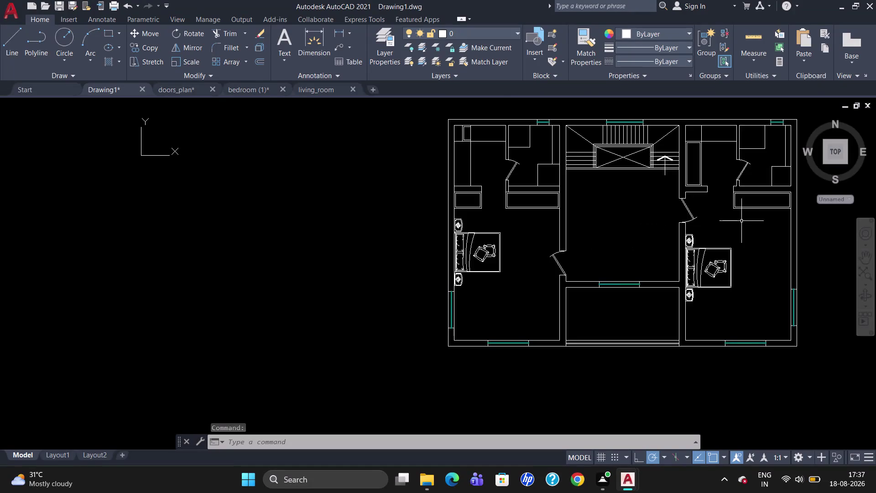
Switch to the living_room furniture library drawing.
scroll(up, 3)
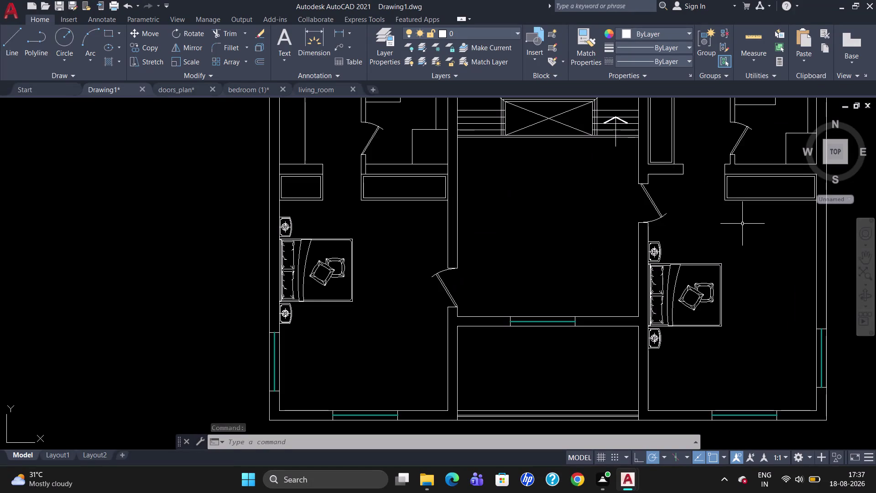
scroll(down, 3)
scroll(up, 3)
scroll(down, 3)
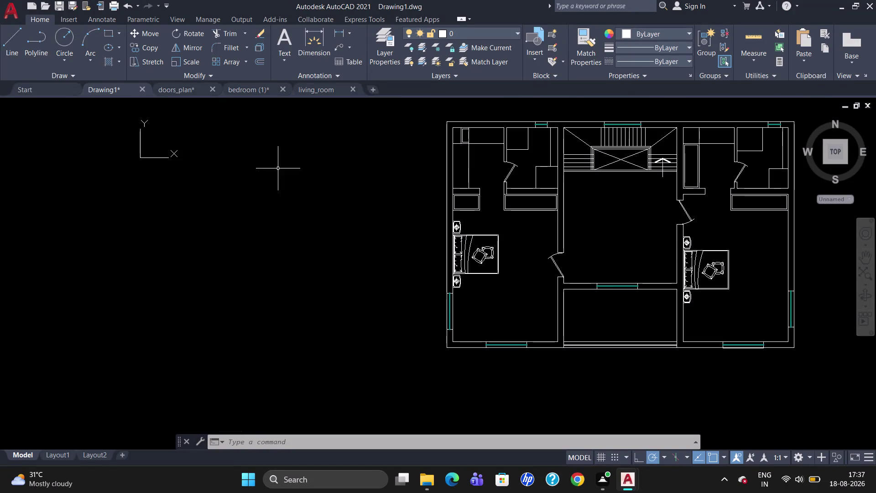
click(322, 91)
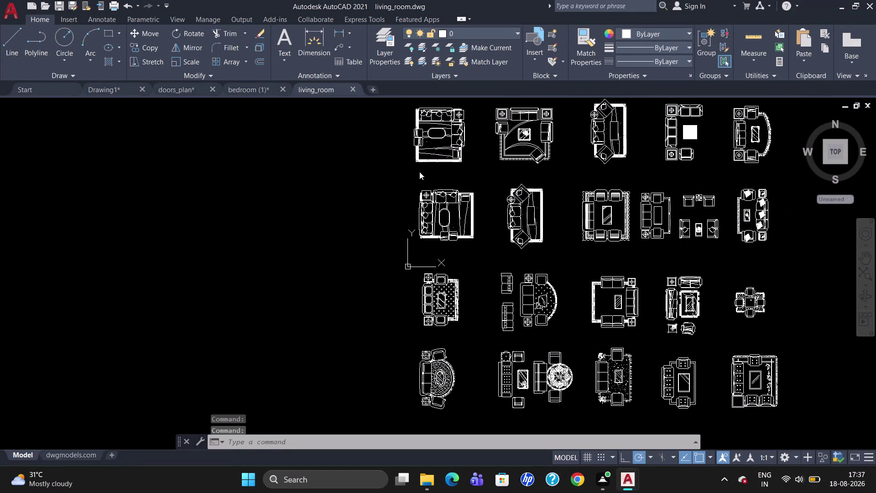
Begin lasso-selecting pieces of the L-shaped sofa set in living_room.
drag(708, 160, 662, 129)
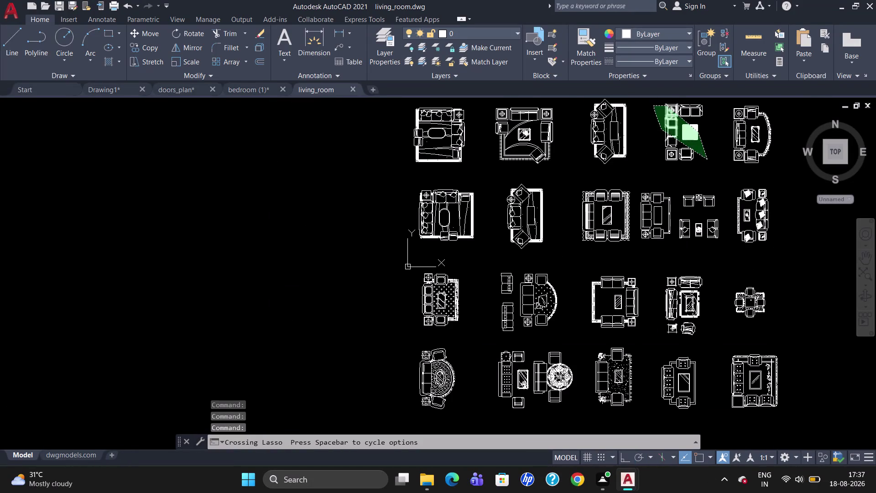
drag(696, 172, 650, 142)
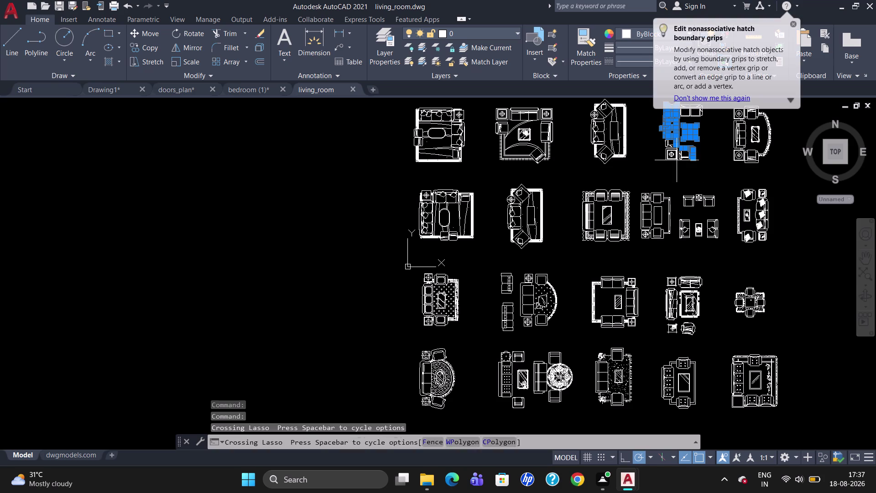
drag(650, 142, 643, 125)
scroll(up, 3)
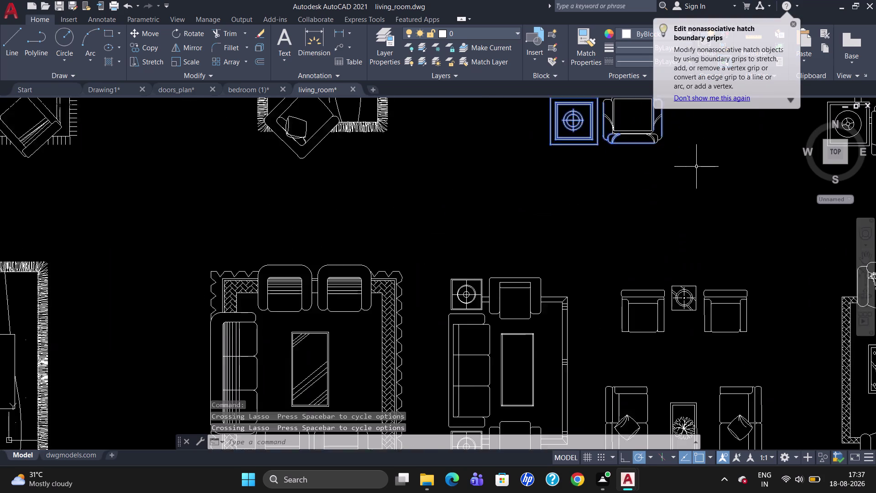
scroll(up, 3)
scroll(down, 3)
scroll(up, 3)
scroll(down, 3)
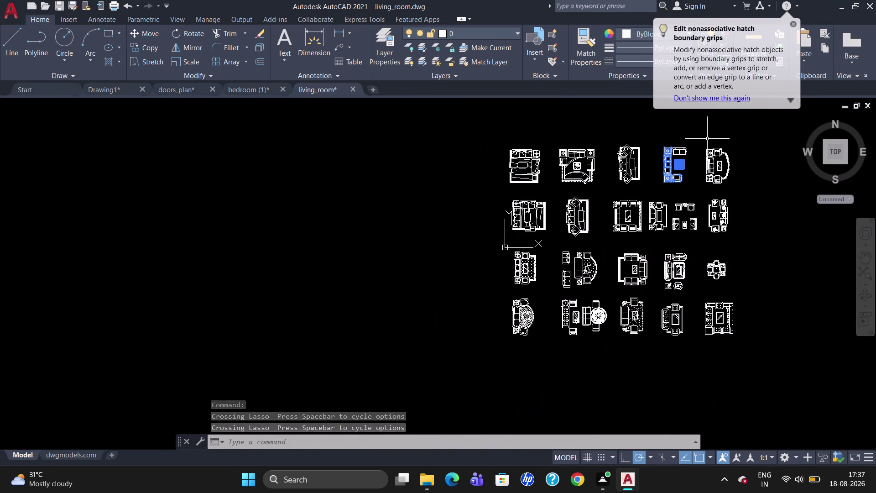
click(706, 144)
scroll(up, 3)
Add the remaining sofas, lower armchair and side table to the selection.
drag(693, 157, 615, 175)
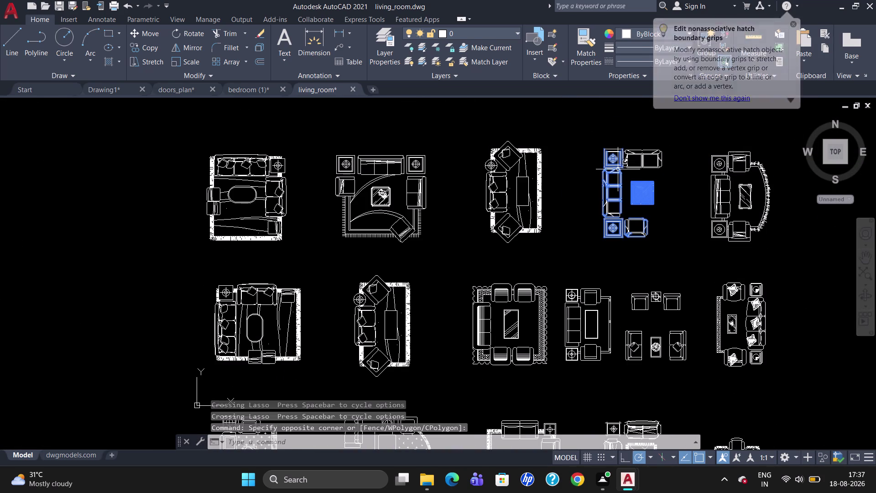
drag(615, 175, 613, 190)
drag(672, 172, 617, 196)
drag(664, 210, 624, 251)
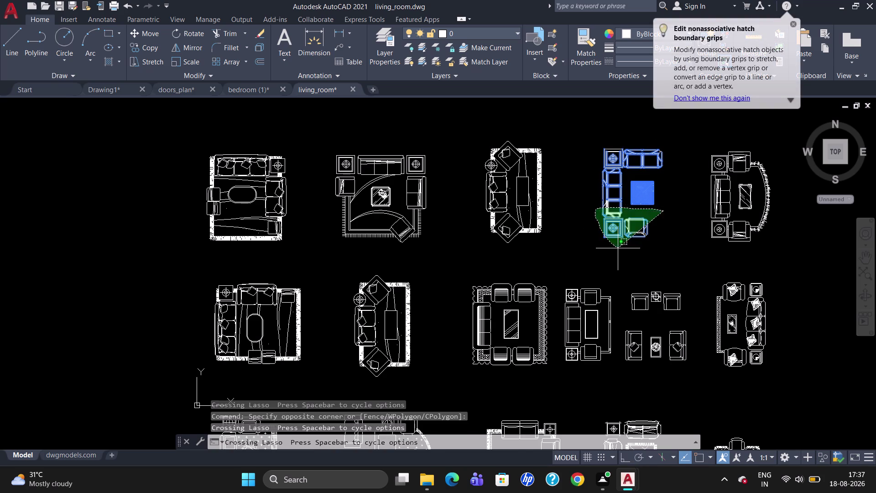
drag(624, 251, 638, 254)
drag(675, 184, 600, 185)
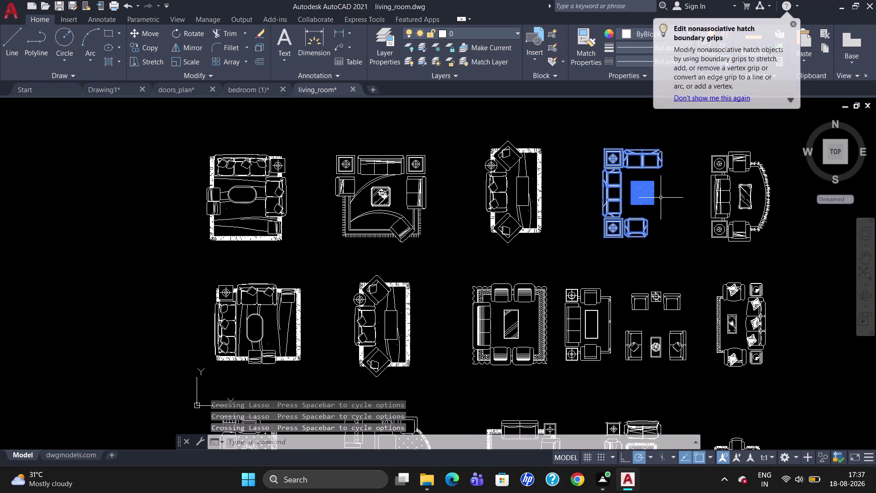
drag(676, 165, 618, 159)
drag(649, 256, 597, 209)
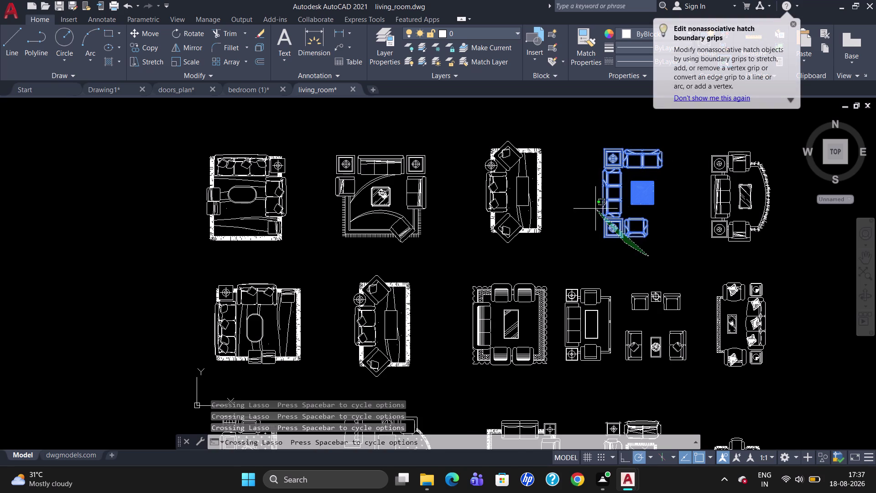
drag(597, 209, 660, 173)
drag(675, 181, 599, 178)
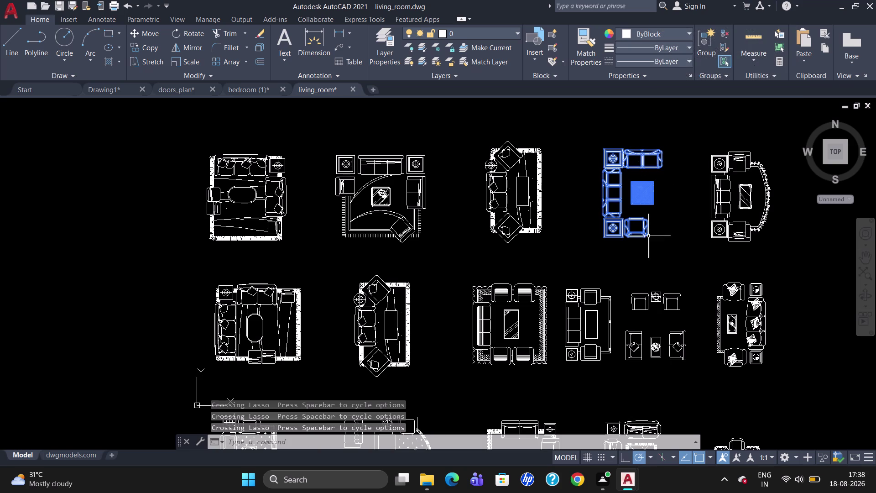
drag(663, 265, 624, 234)
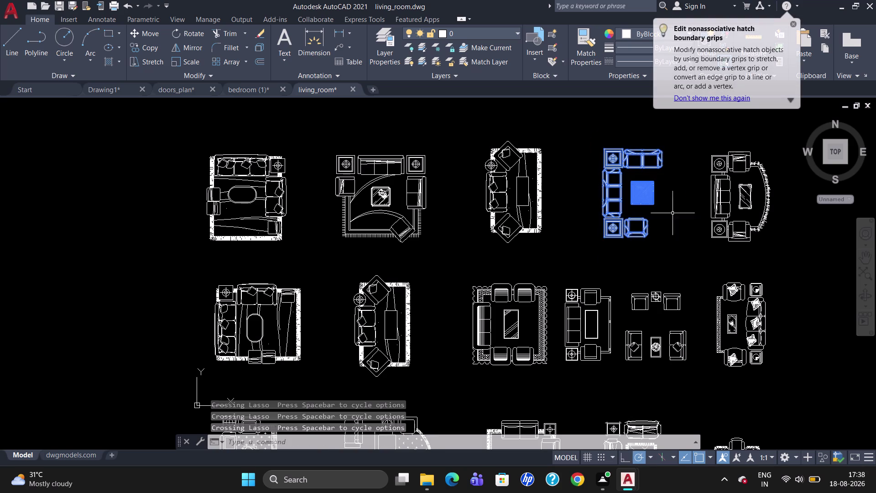
Group the sofa pieces, copy the group, and return to Drawing1.
click(794, 22)
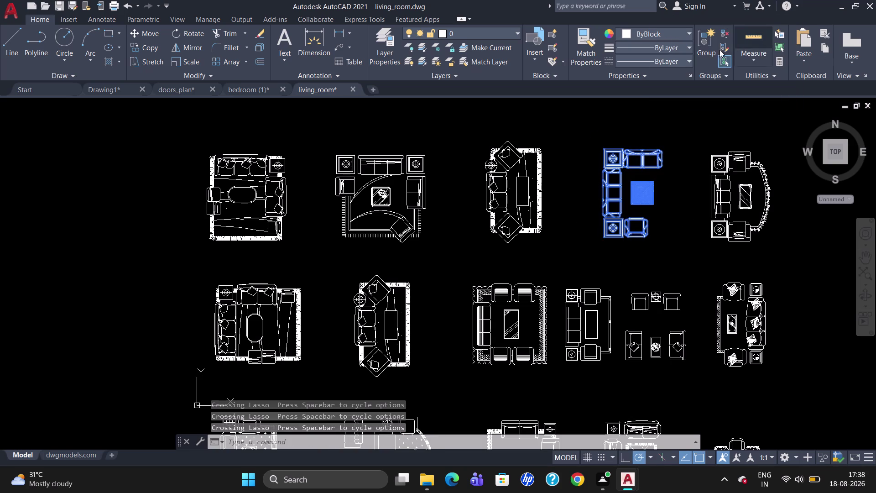
click(713, 52)
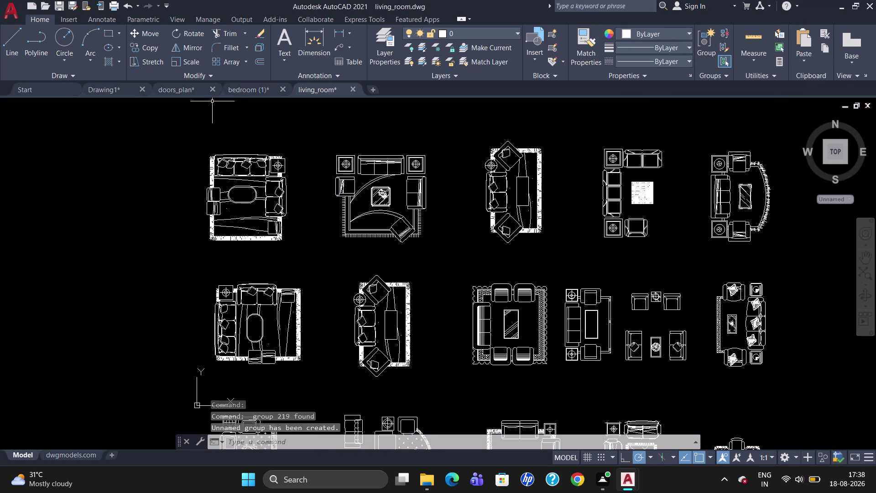
click(610, 226)
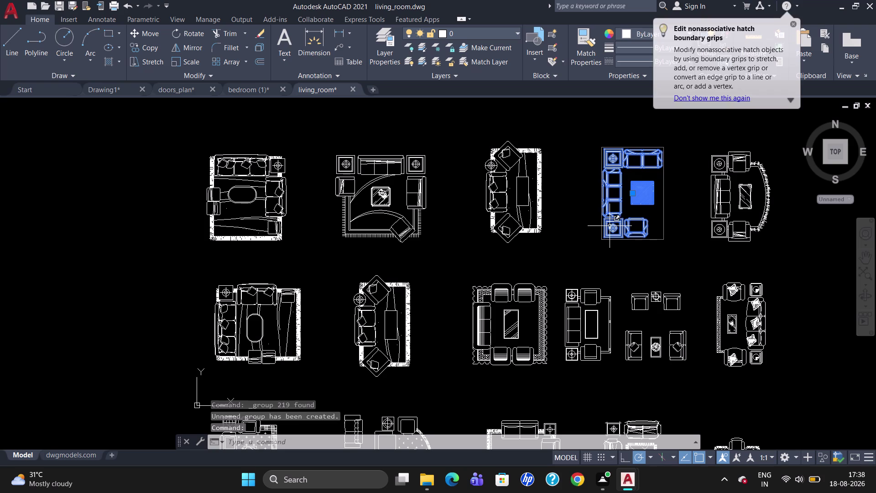
key(ctrl+c)
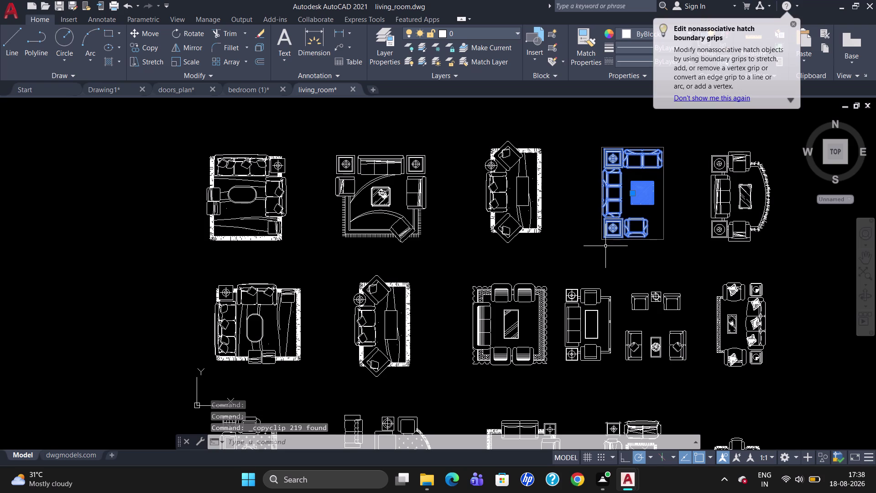
click(109, 91)
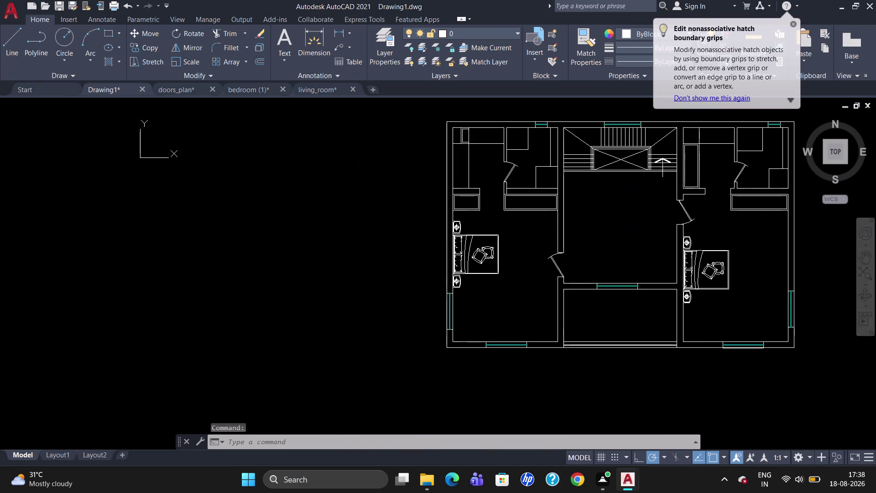
Paste the copied sofa set beside the floor plan.
key(ctrl+v)
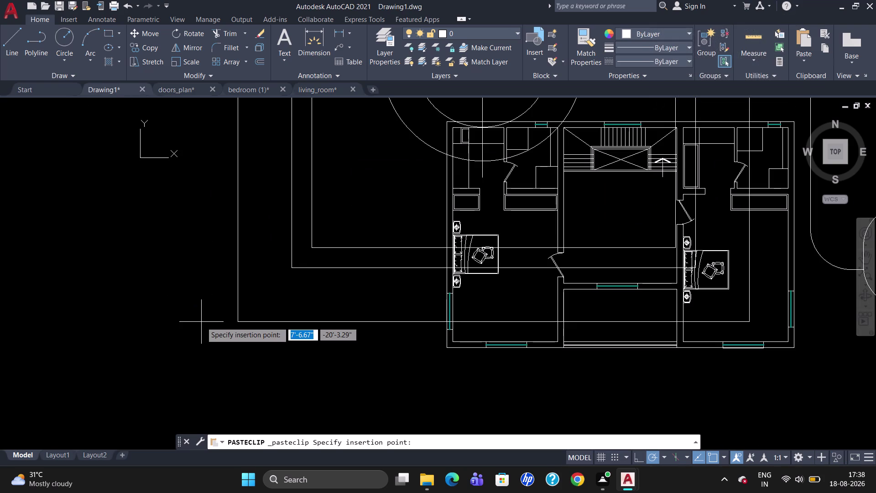
scroll(down, 3)
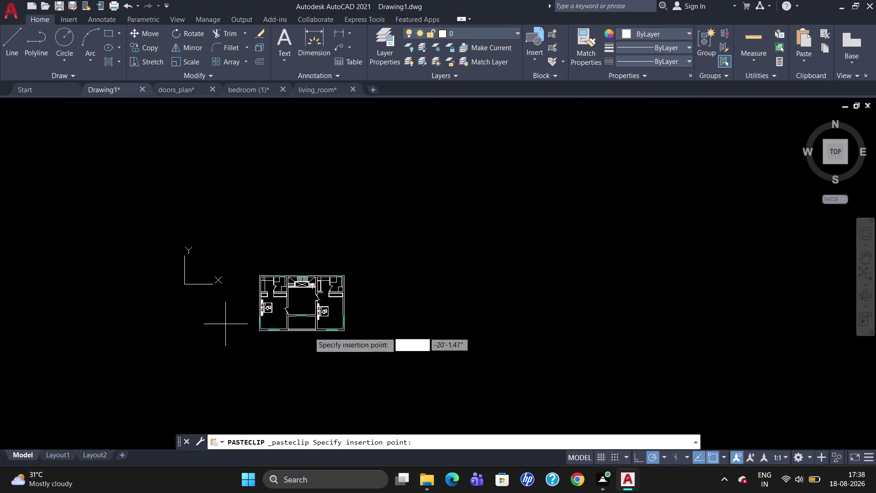
scroll(down, 3)
scroll(down, 3)
click(517, 334)
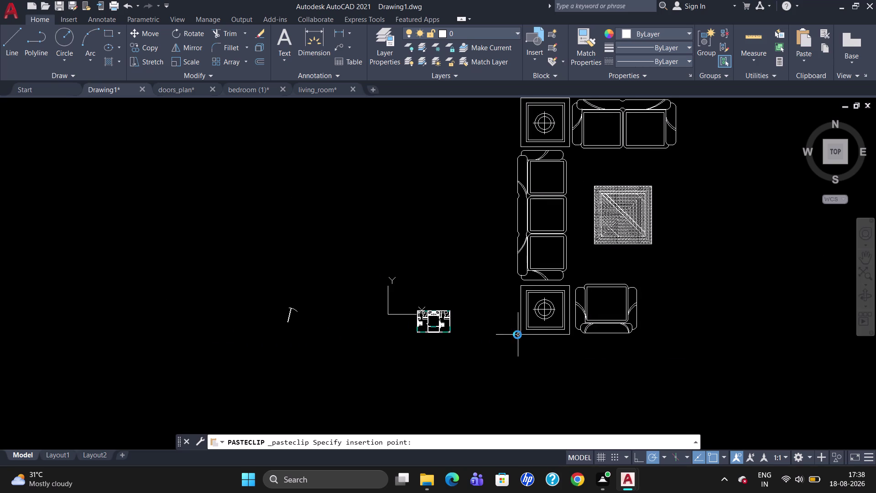
click(630, 222)
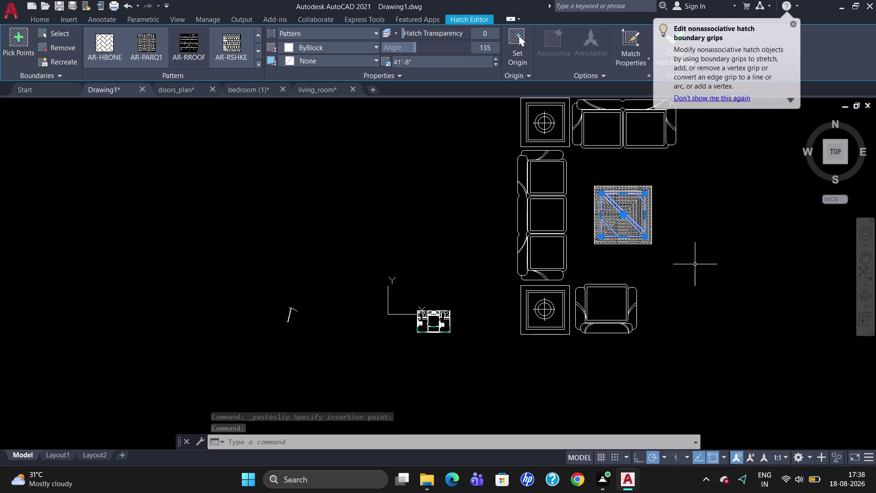
Delete the centre table's hatch pattern.
key(Escape)
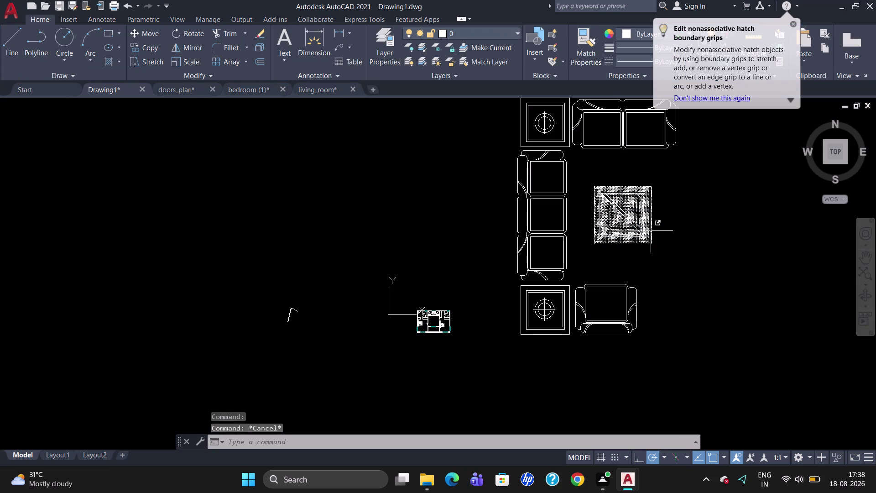
click(624, 217)
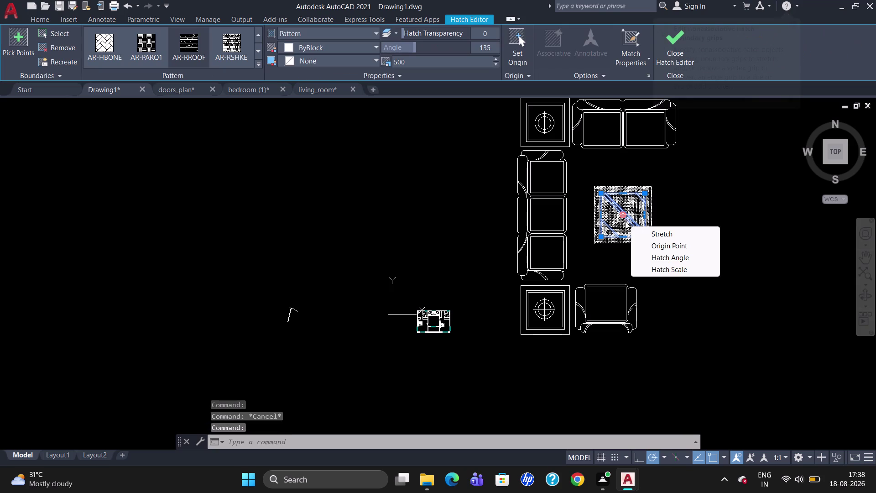
key(Delete)
key(Delete)
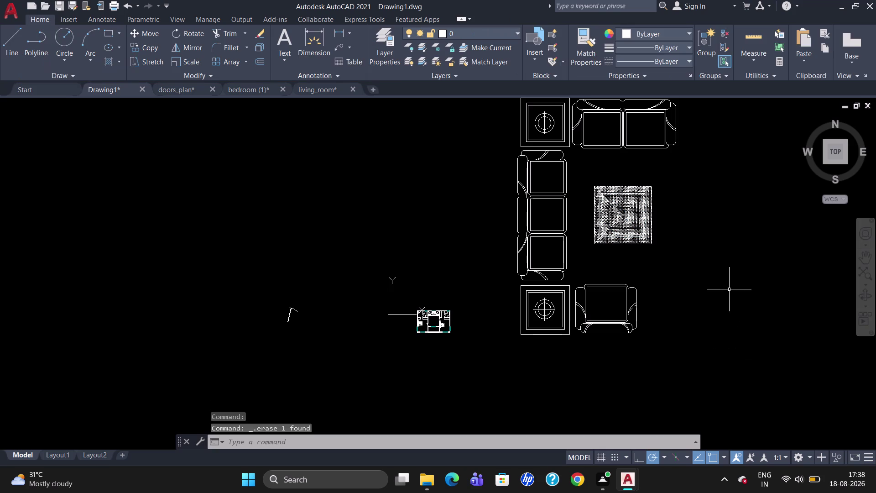
Erase the table's pattern lines and leftover table lines.
drag(712, 248, 613, 247)
key(Delete)
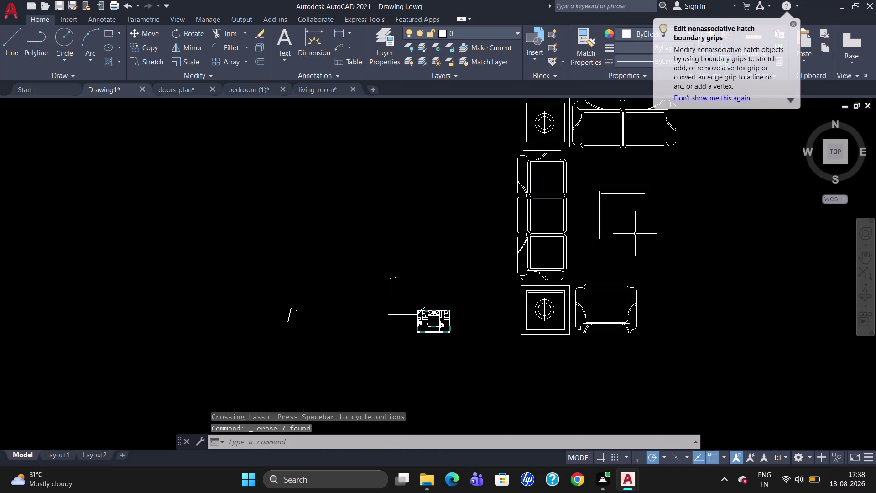
drag(654, 209, 595, 258)
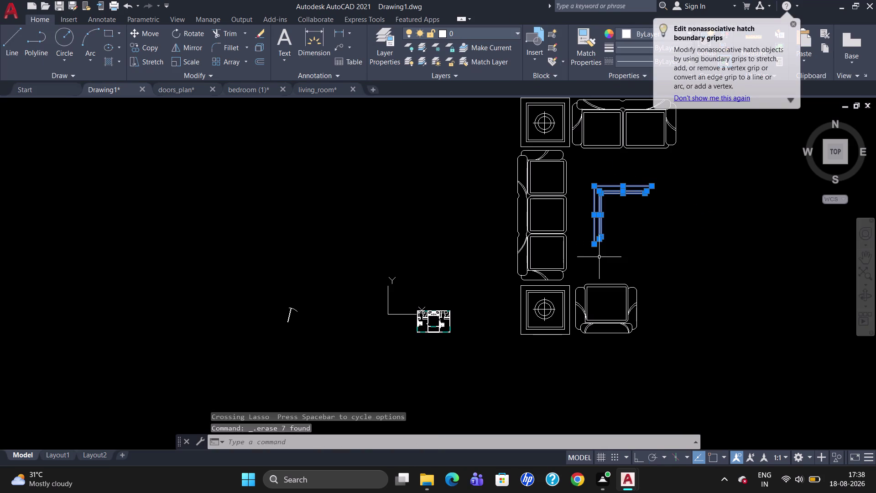
key(Delete)
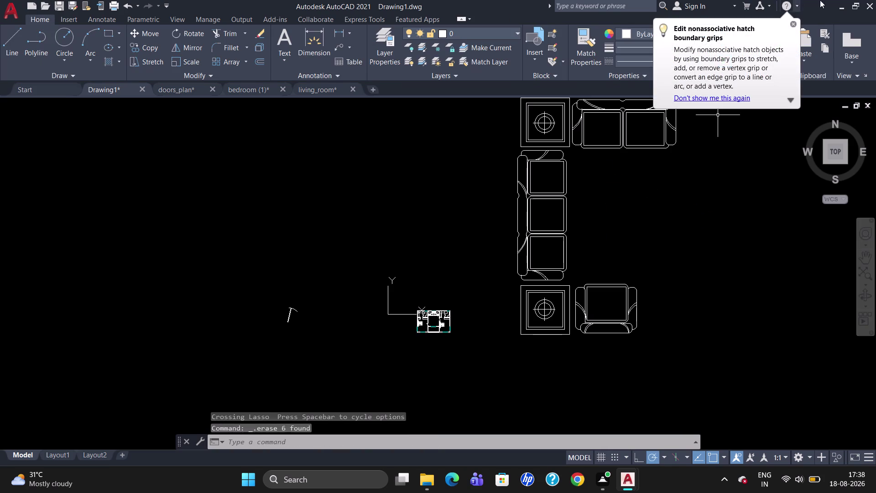
click(794, 19)
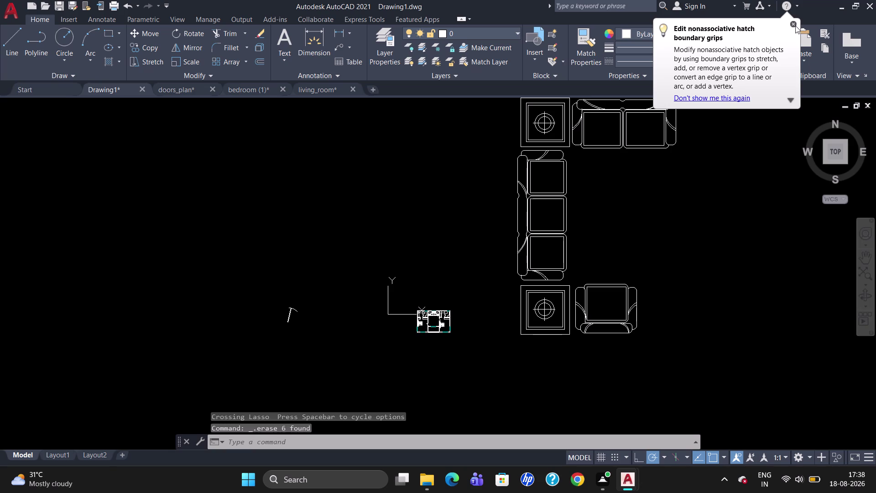
click(795, 24)
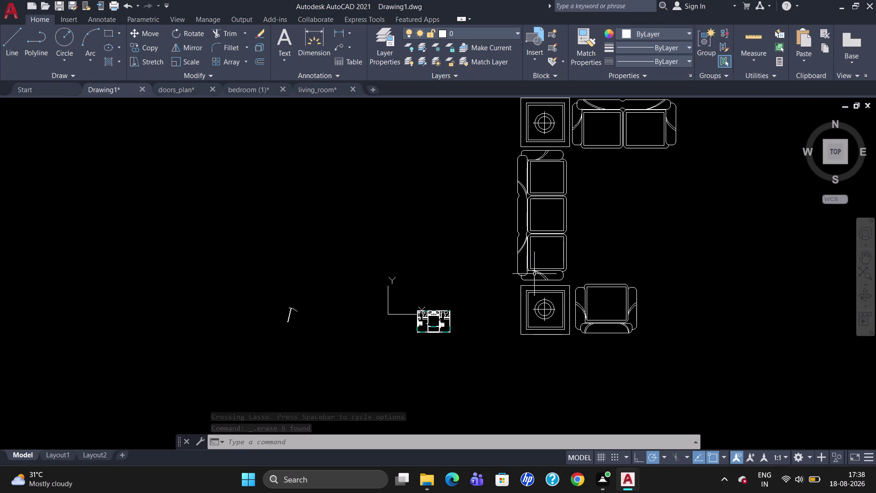
Select the sofas, loveseat and corner tables and combine them into one group.
click(540, 266)
click(613, 313)
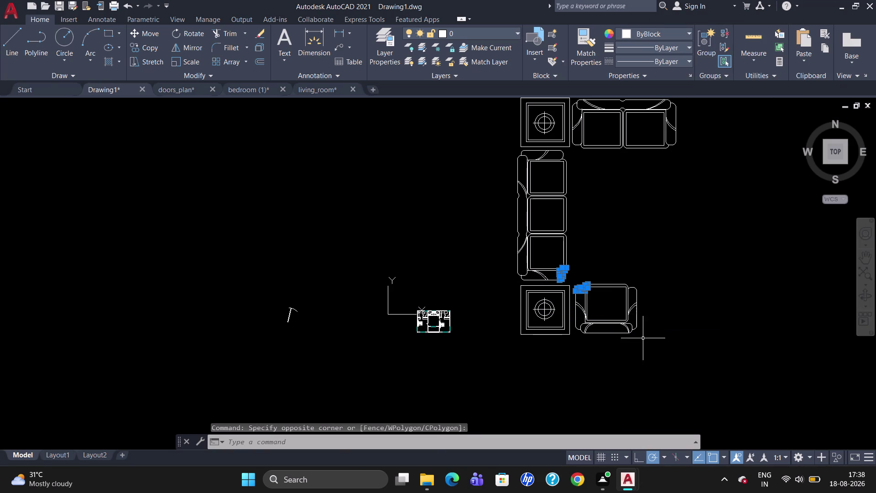
drag(677, 354, 591, 348)
scroll(down, 3)
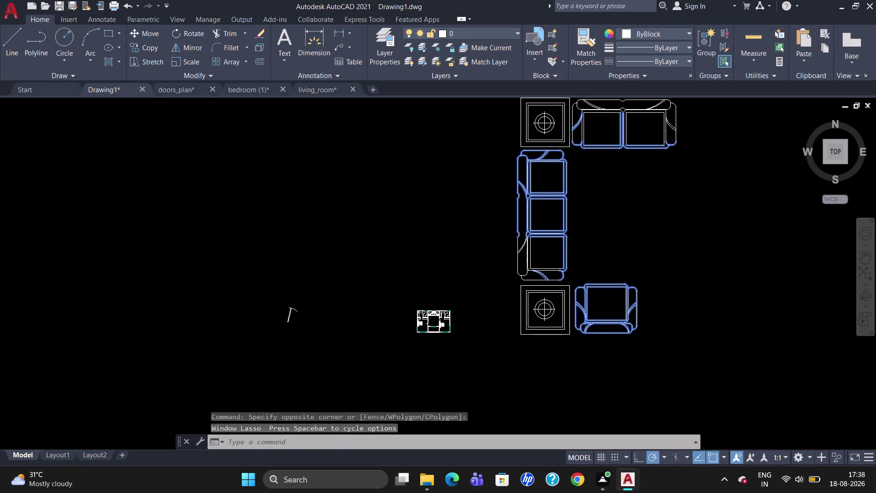
drag(727, 197, 616, 368)
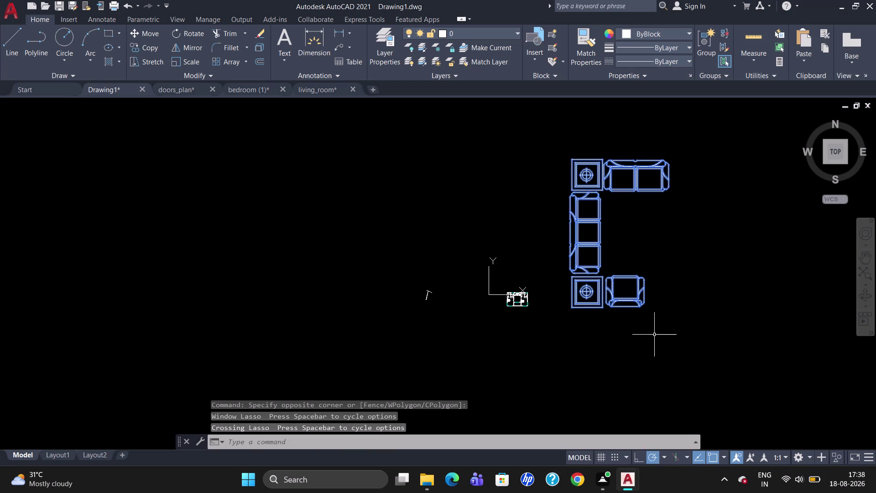
drag(698, 202, 614, 377)
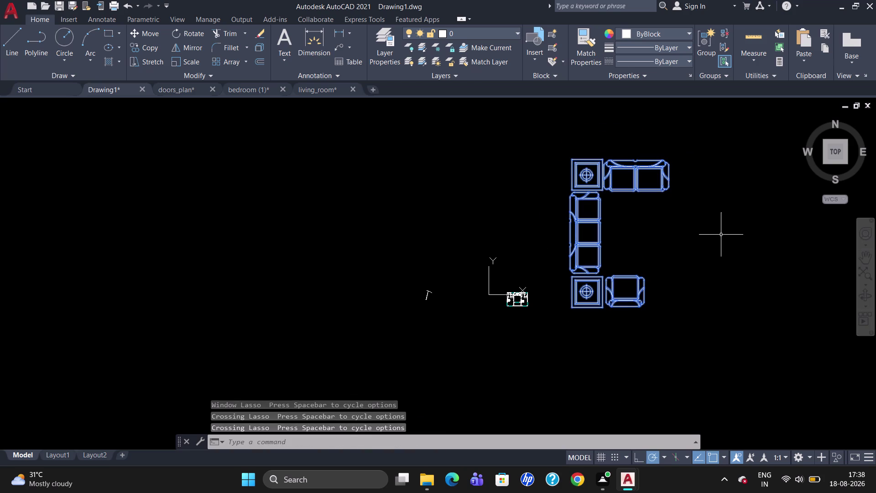
click(706, 58)
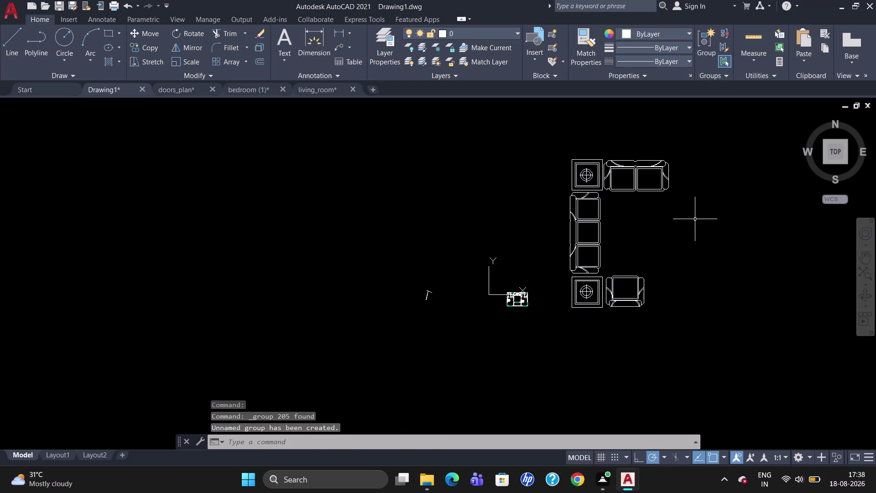
Scale down the grouped sofa set from its corner base point.
text(SC)
key(Return)
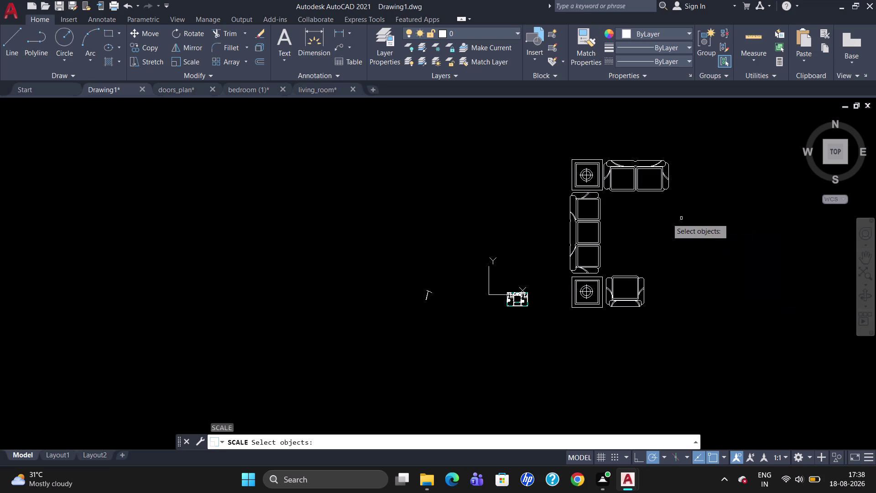
click(577, 305)
key(Return)
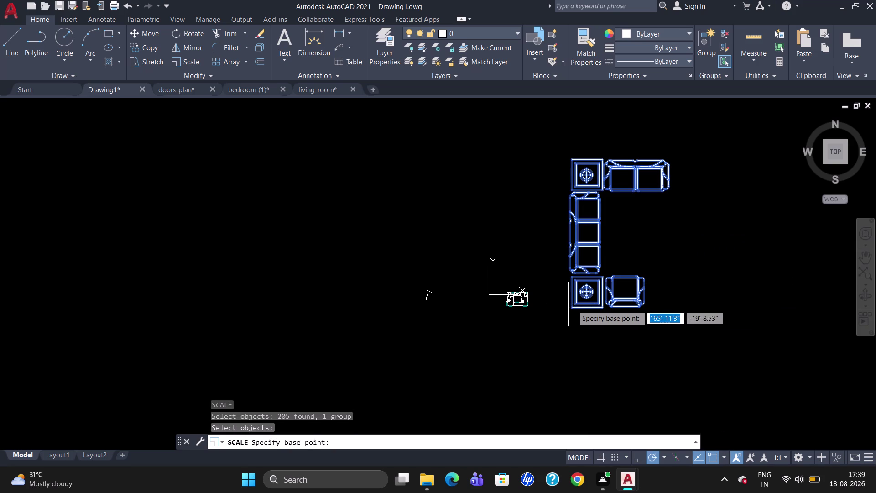
click(573, 305)
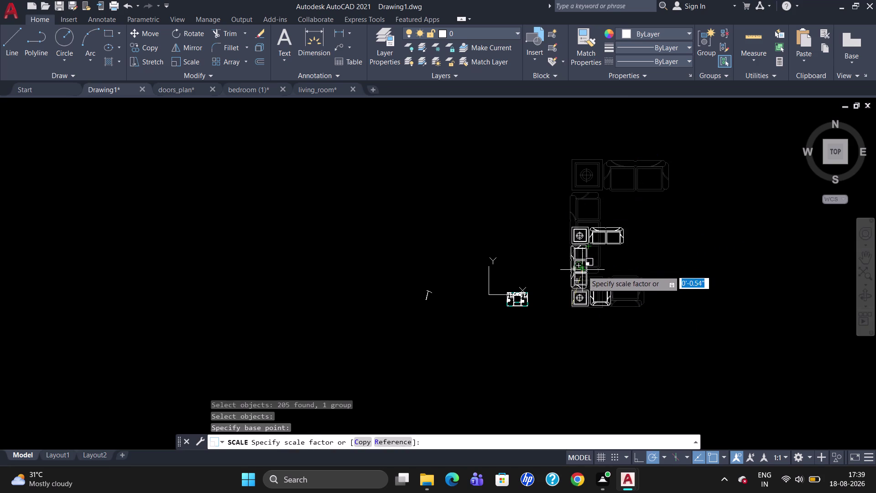
click(579, 293)
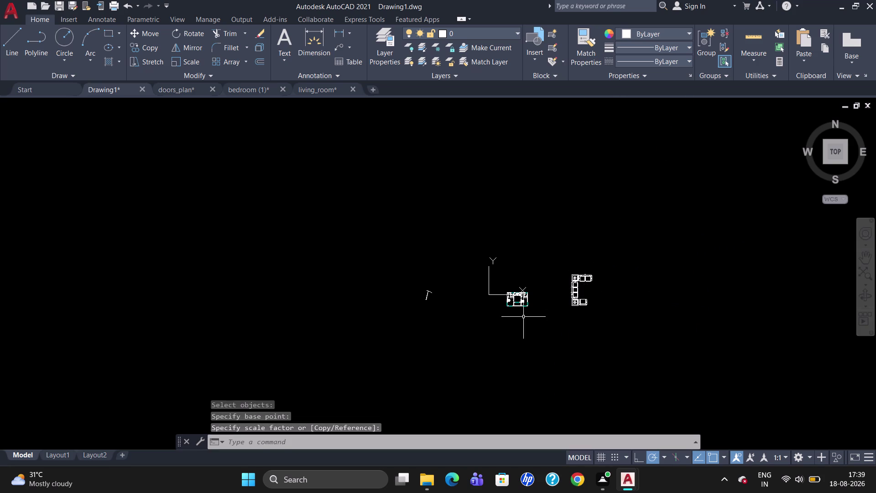
scroll(up, 3)
scroll(down, 3)
click(663, 274)
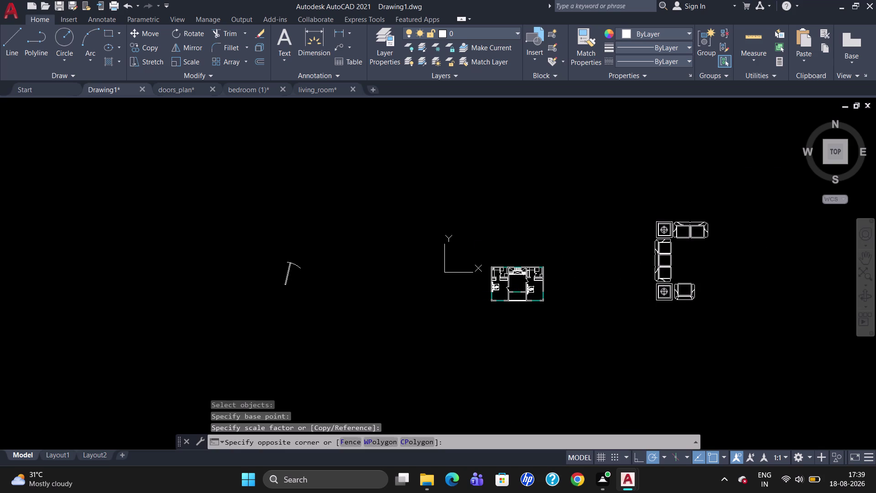
click(664, 289)
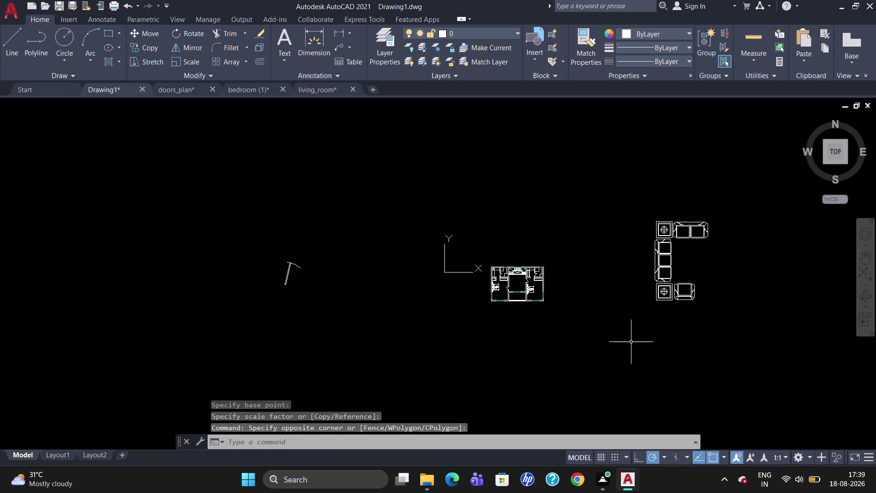
Scale the sofa set down a second time to fit the room.
text(SC)
key(Return)
click(669, 279)
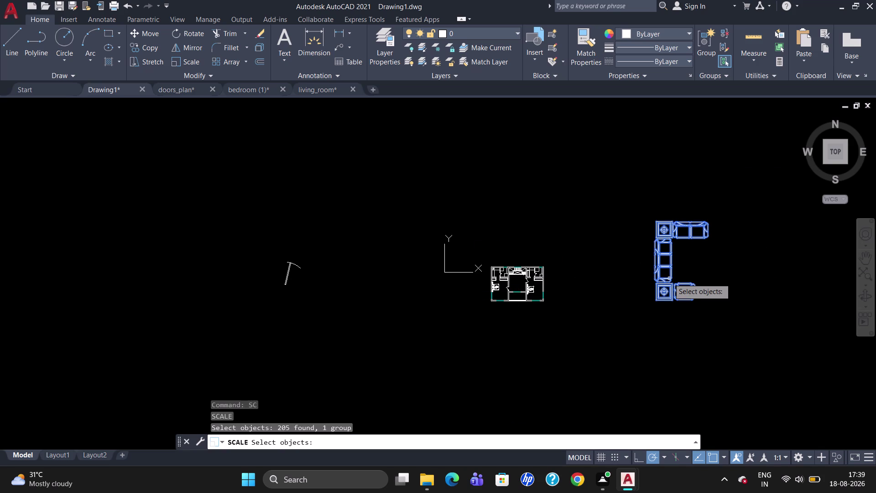
key(Return)
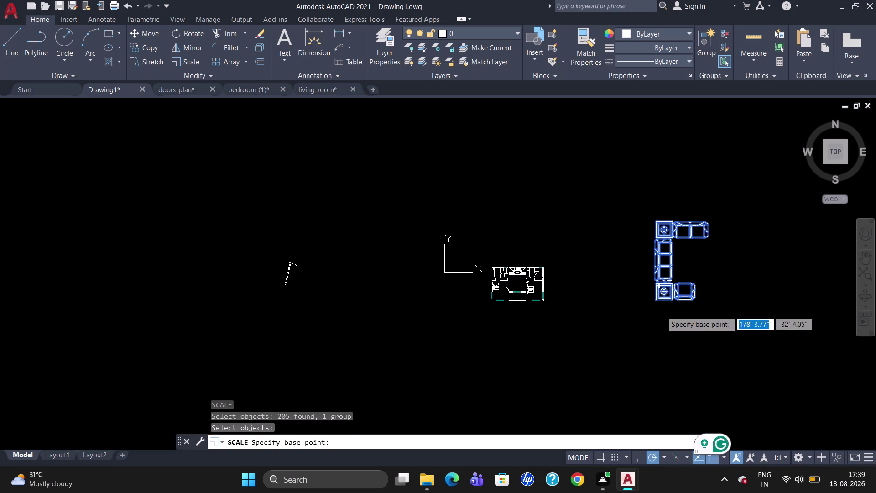
scroll(up, 3)
click(655, 301)
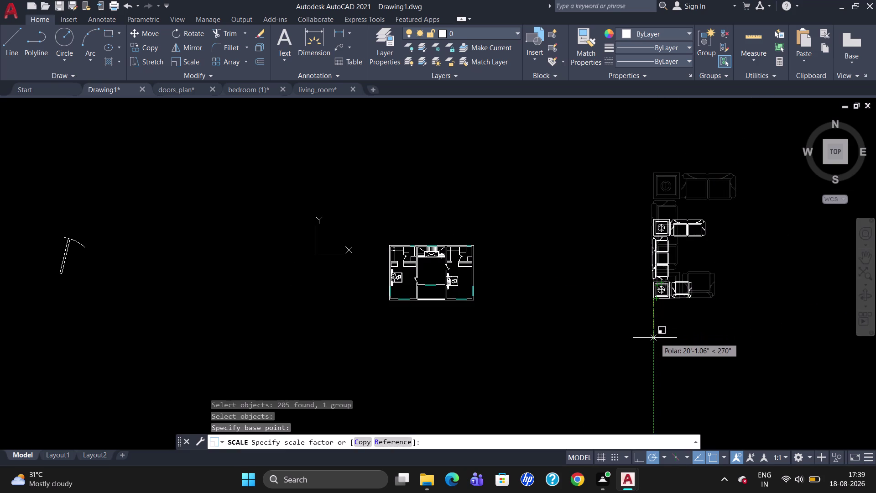
click(658, 313)
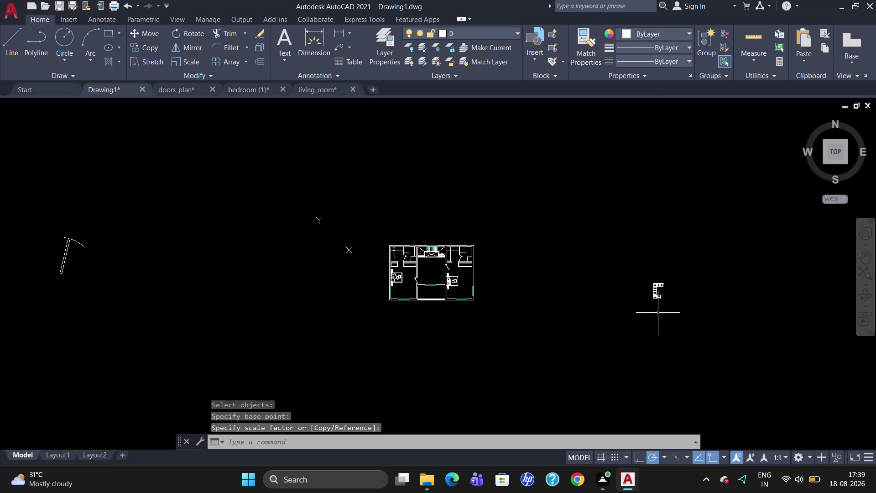
scroll(up, 3)
Move the resized sofa set into the central living room.
click(653, 290)
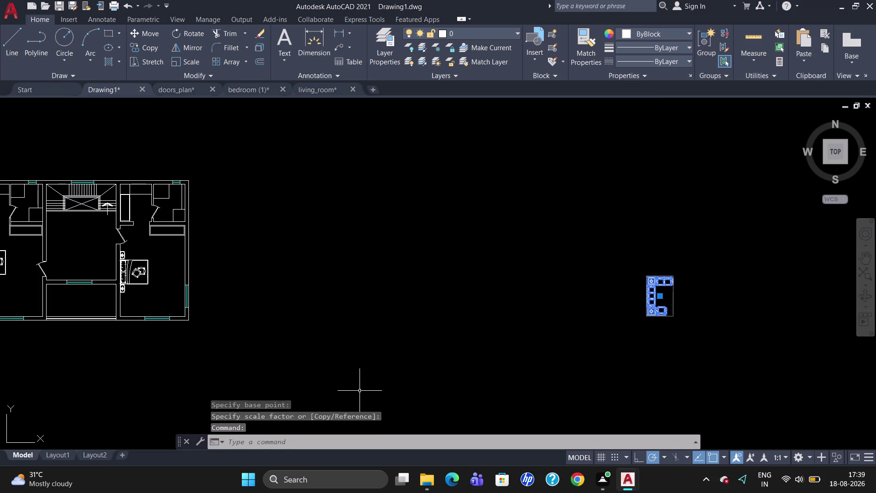
key(m)
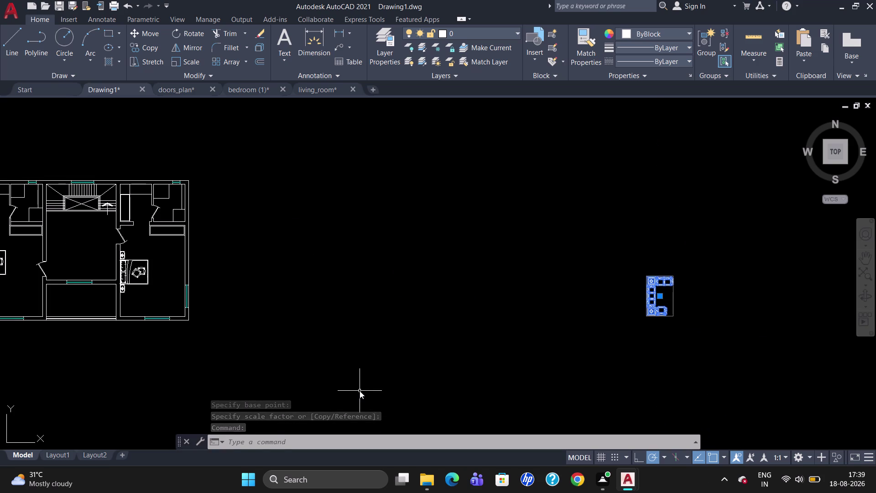
key(Return)
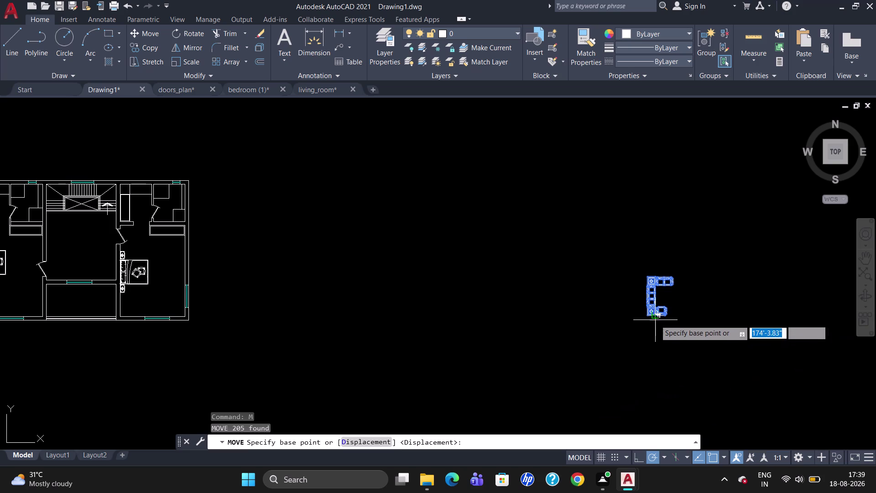
click(649, 318)
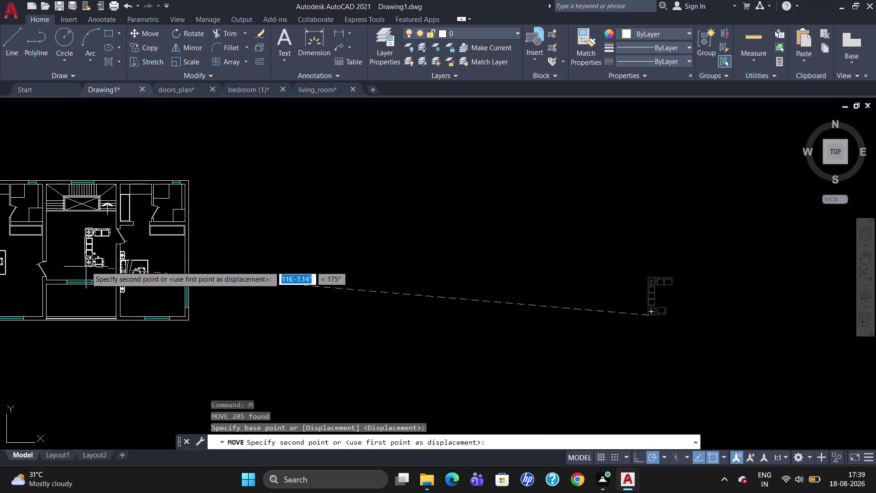
click(54, 255)
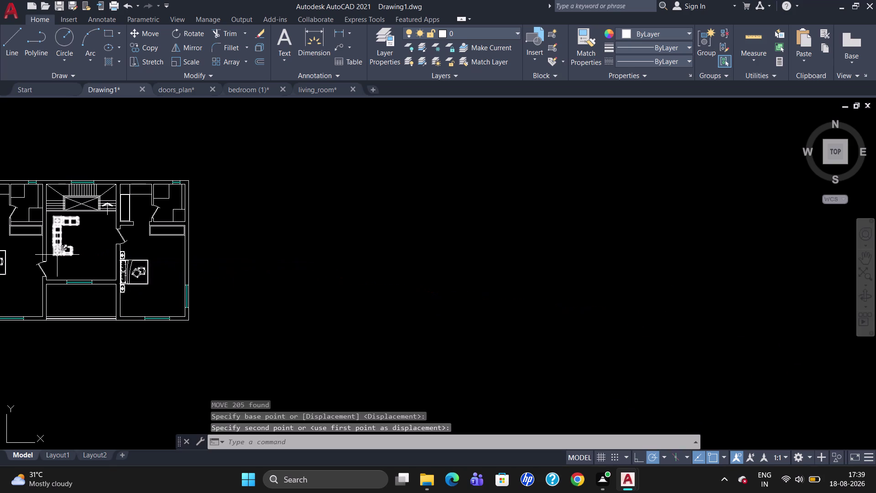
key(Escape)
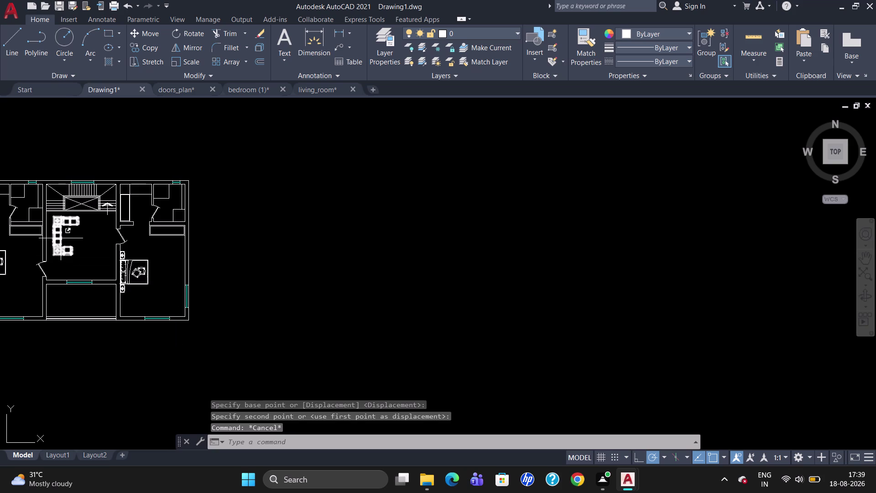
Open the DesignCenter block library with Ctrl+2.
scroll(down, 3)
scroll(up, 3)
scroll(down, 3)
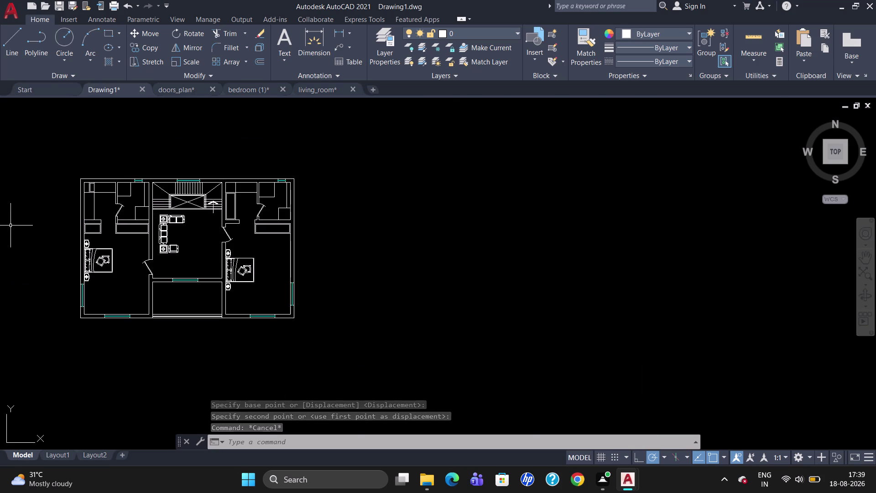
scroll(up, 3)
scroll(down, 3)
scroll(up, 3)
scroll(down, 3)
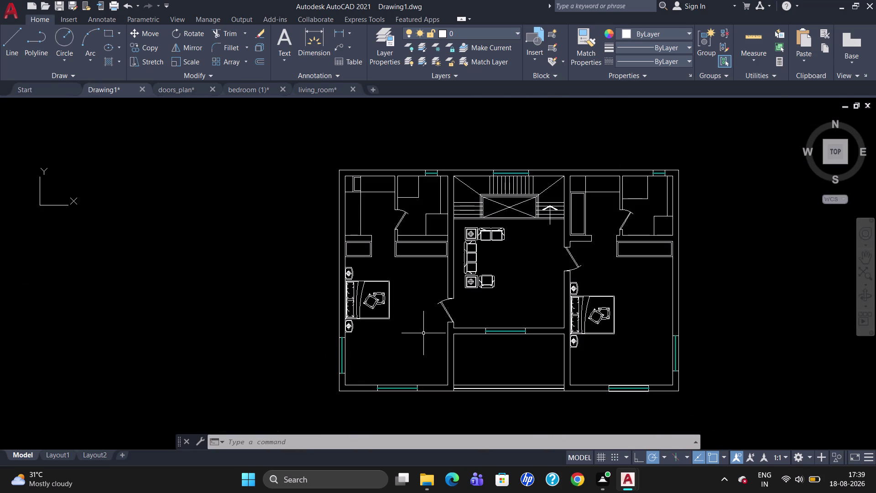
key(ctrl+2)
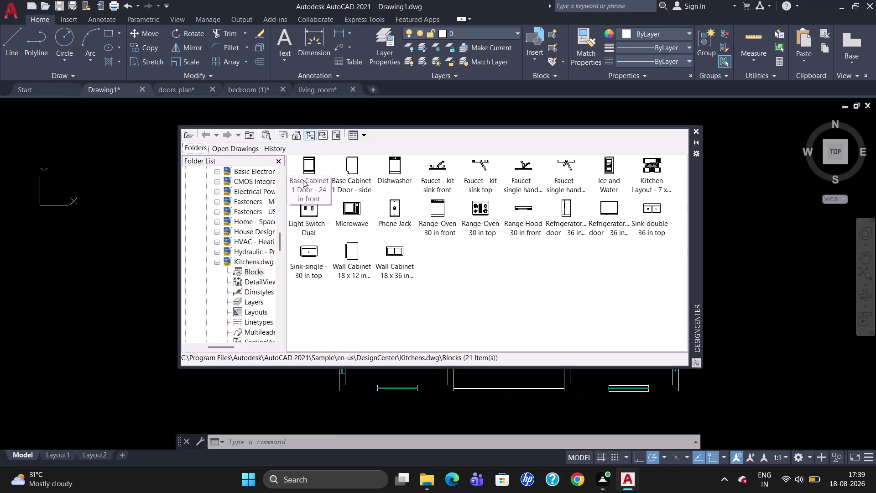
Insert the single kitchen sink block beside the plan.
drag(312, 255, 306, 256)
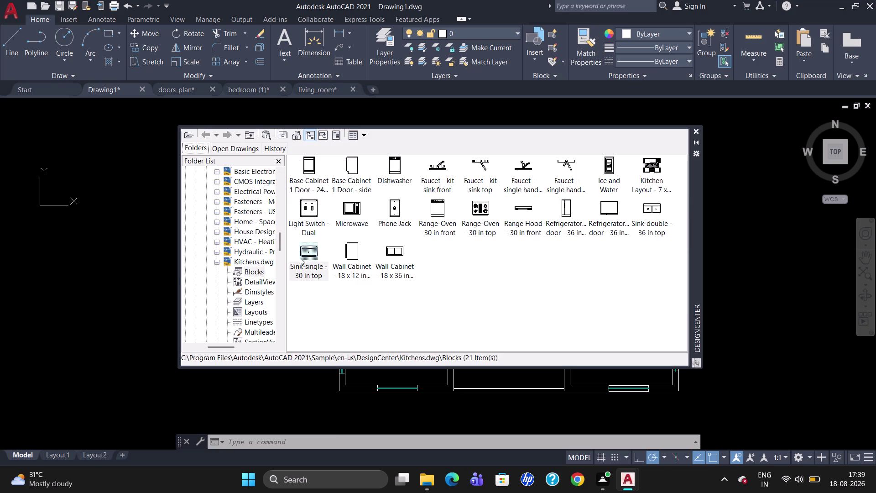
drag(306, 256, 98, 273)
key(Escape)
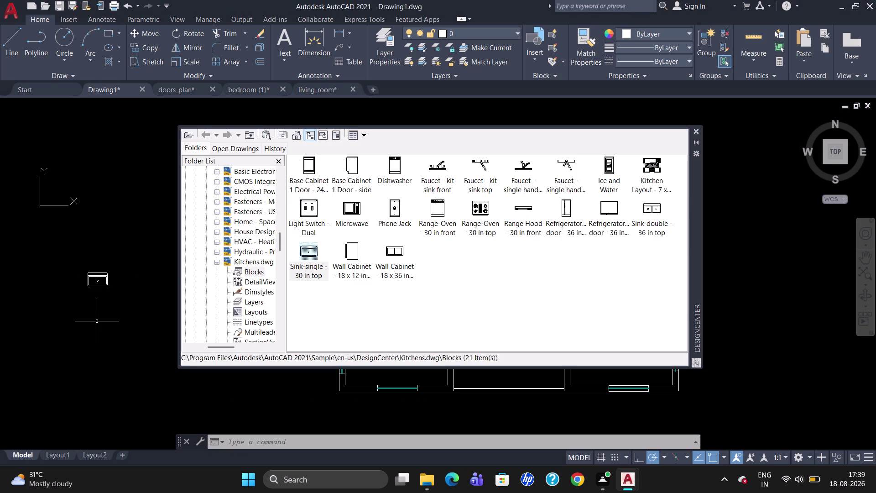
click(696, 130)
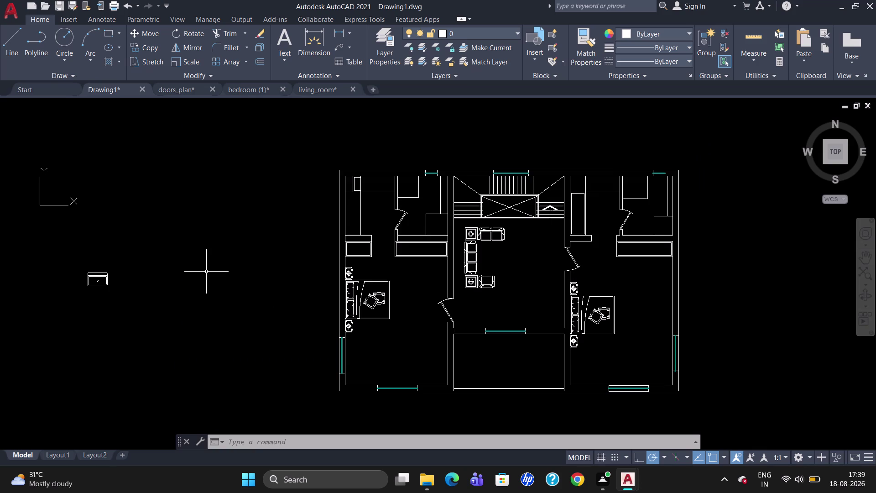
Add Chair - Rocking from Home - Space Planner beside the plan and close DesignCenter.
key(ctrl+2)
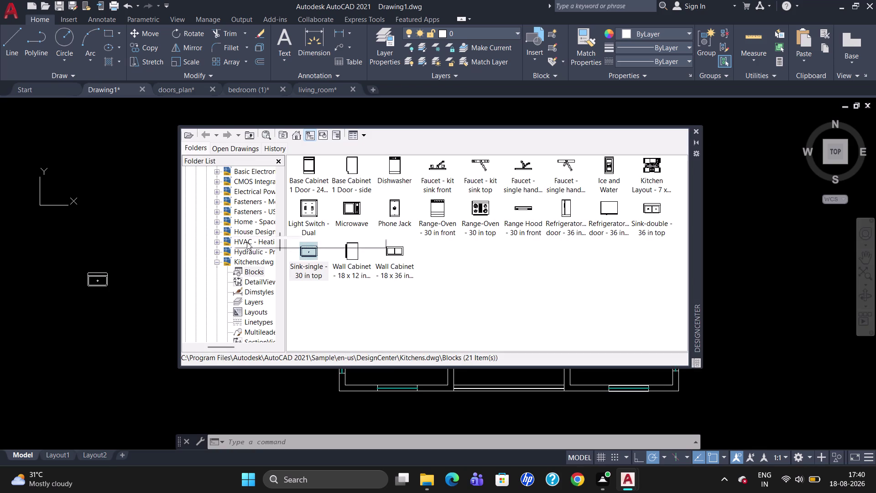
click(251, 222)
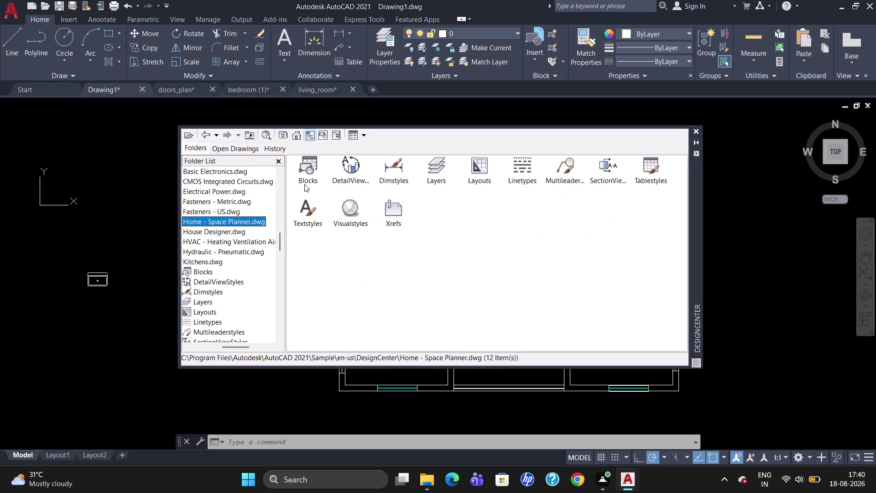
double_click(319, 170)
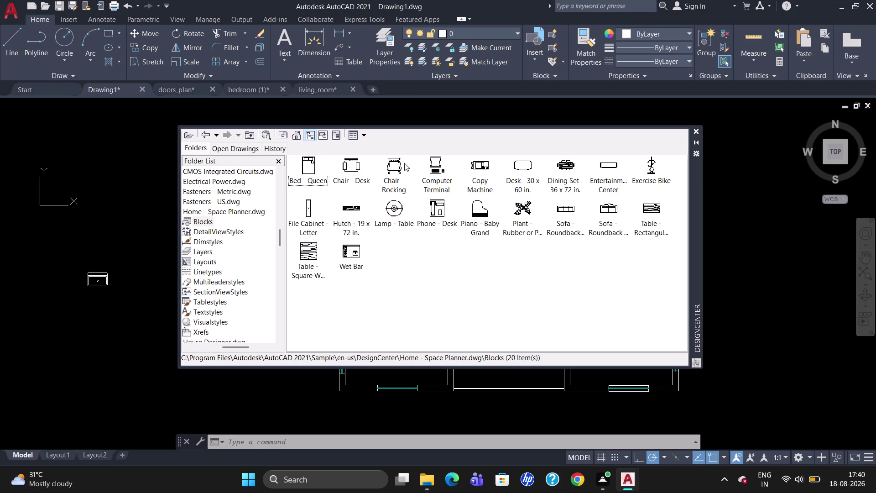
drag(390, 173, 106, 313)
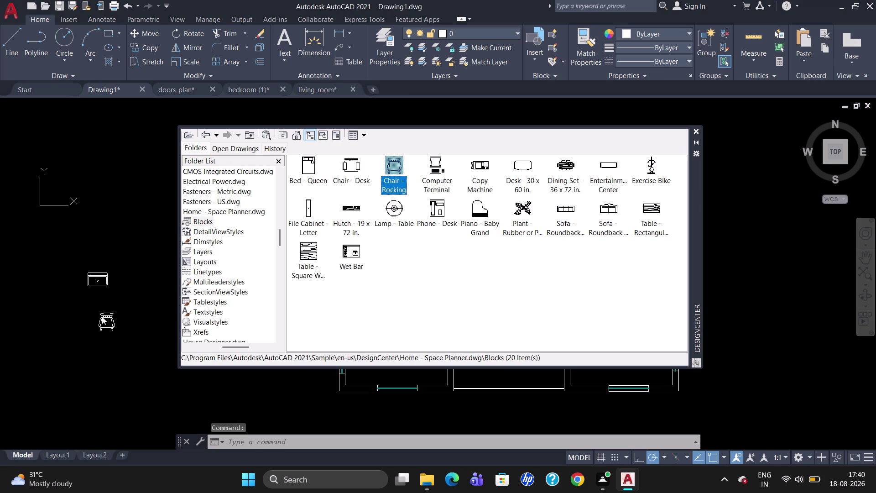
key(Escape)
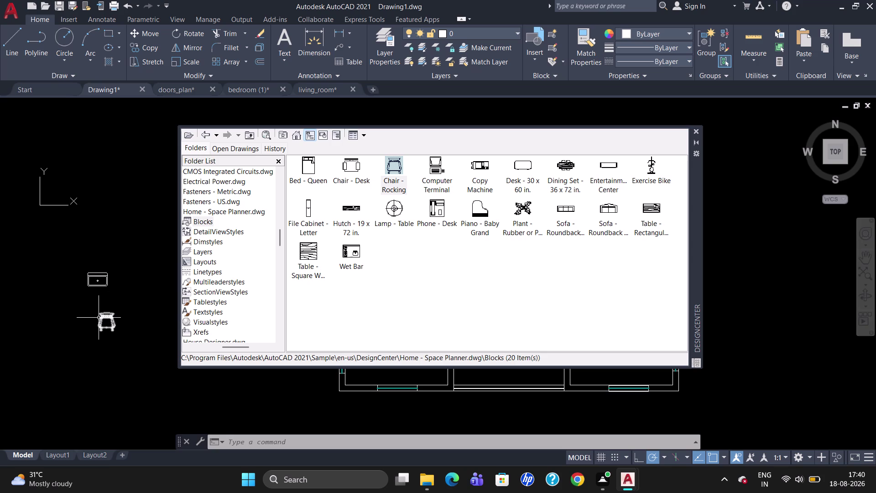
click(699, 132)
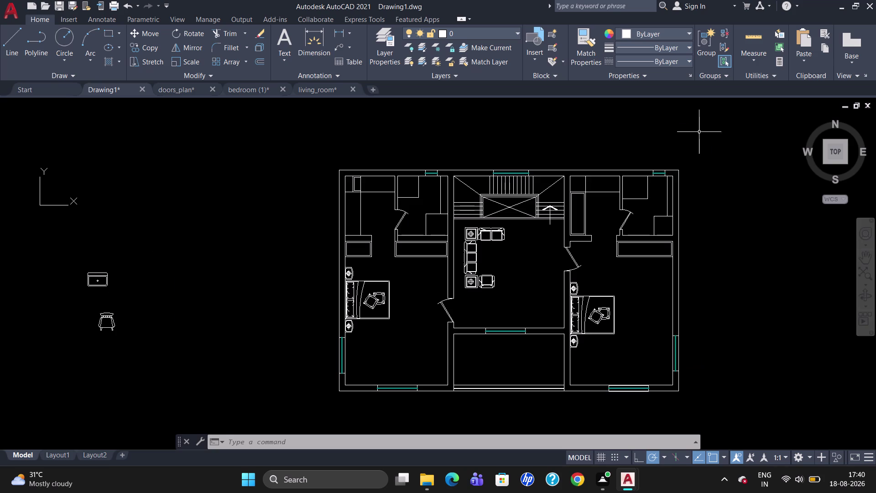
click(92, 281)
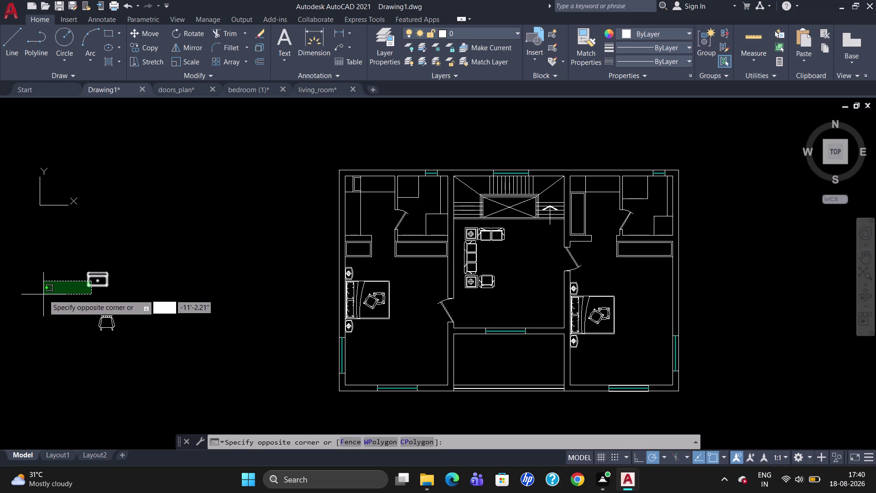
Rotate the rectangular sink block 90 degrees so it stands upright.
text(RO)
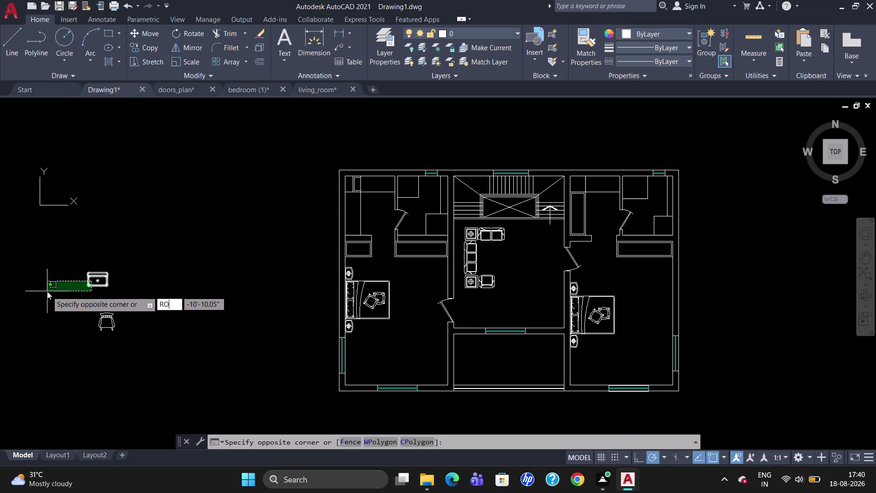
key(Return)
click(102, 277)
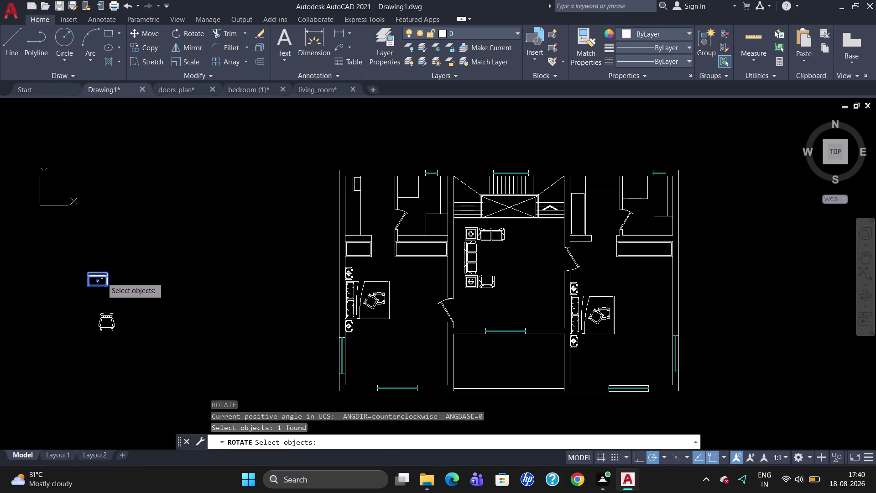
key(Return)
click(104, 275)
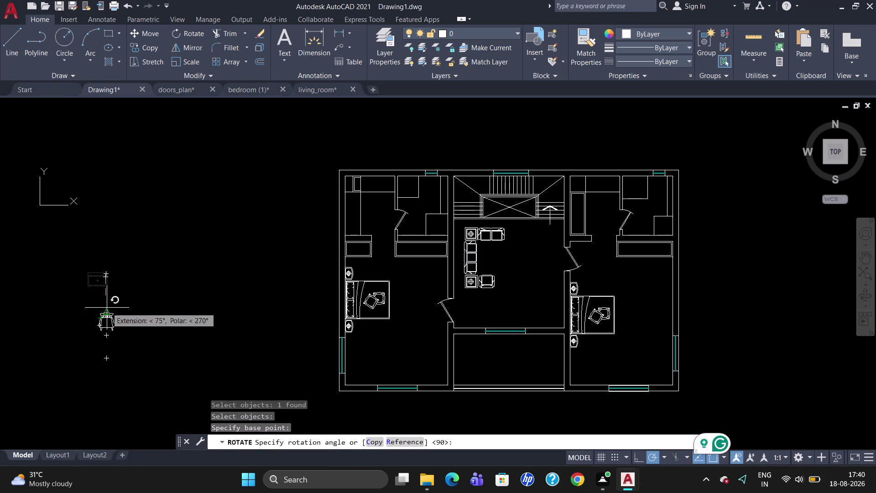
click(107, 307)
click(97, 268)
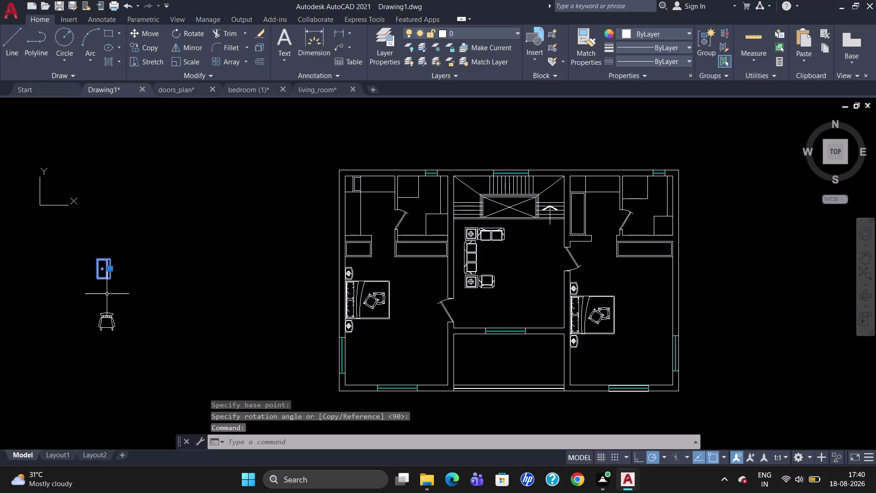
text(CO)
key(Return)
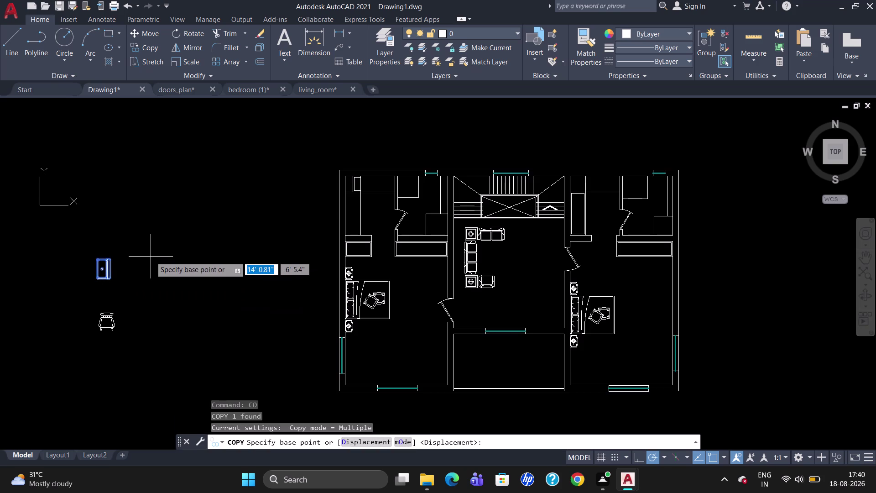
Copy the rotated sink block into the top rooms of the left and right units.
click(104, 268)
scroll(up, 3)
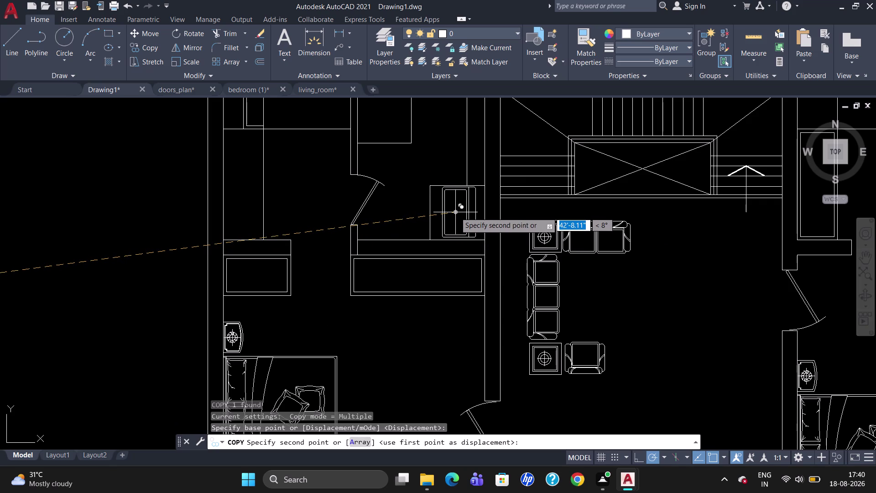
scroll(up, 3)
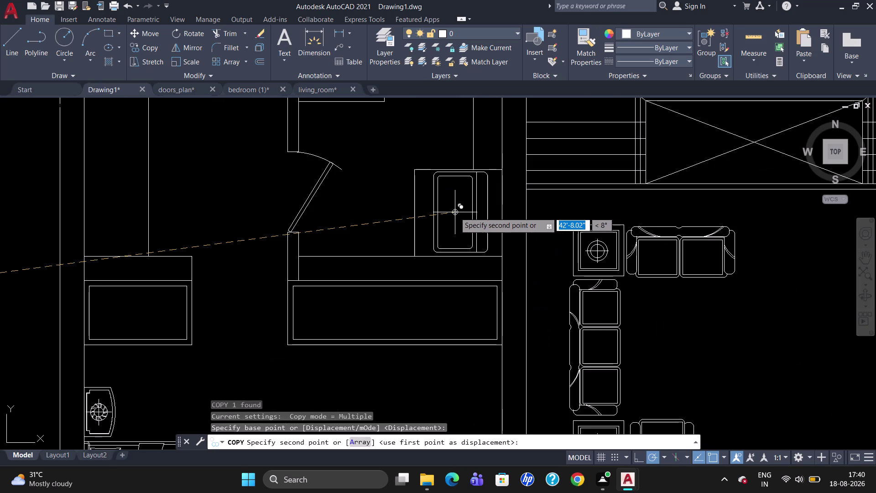
click(457, 213)
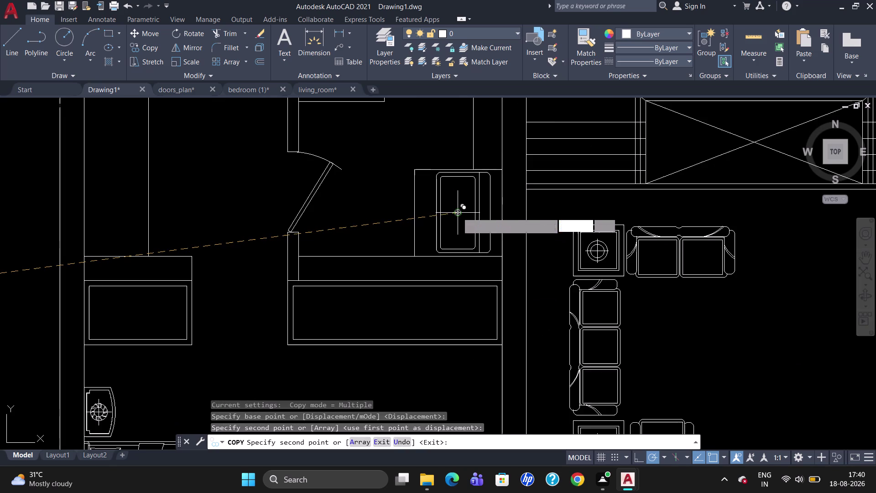
scroll(down, 3)
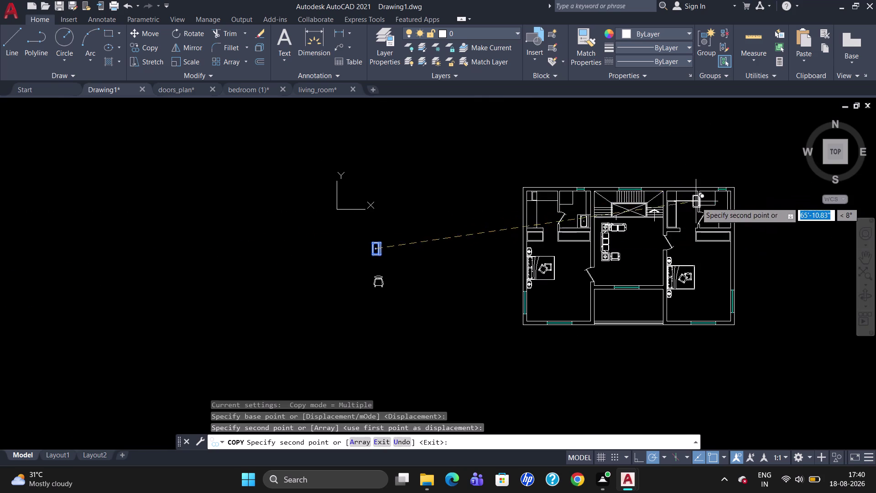
scroll(up, 3)
scroll(down, 3)
scroll(up, 3)
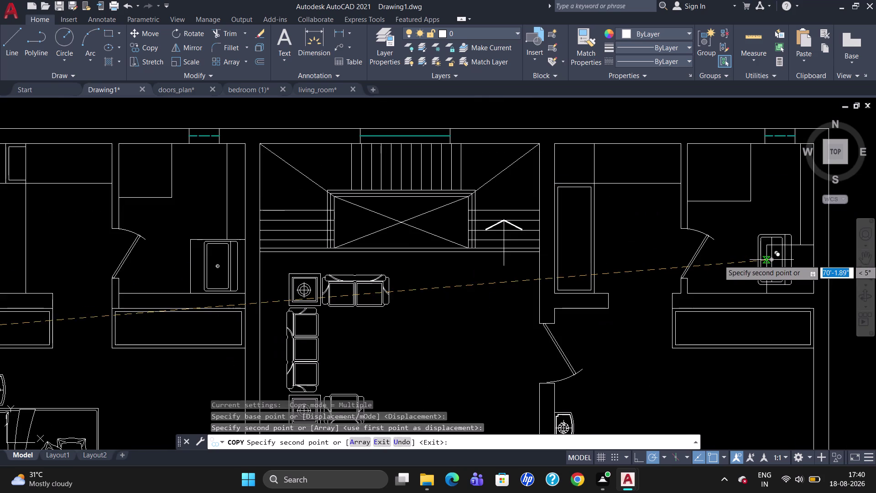
scroll(up, 3)
scroll(down, 3)
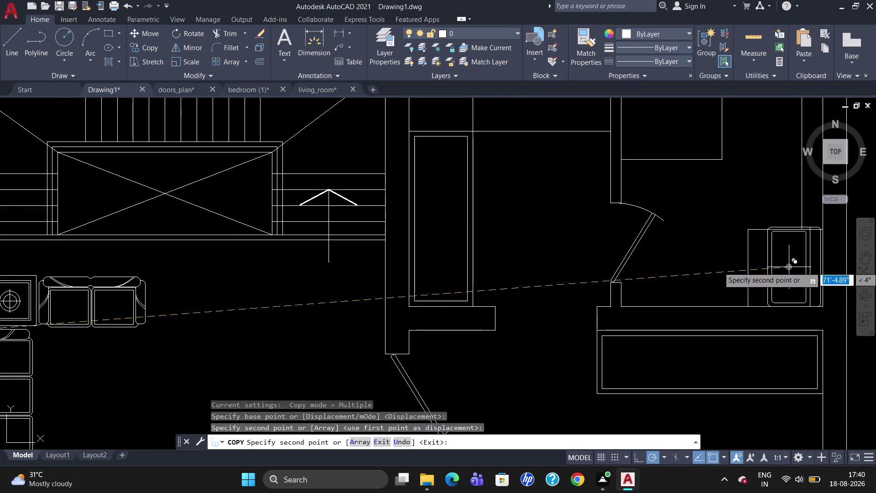
scroll(down, 3)
click(789, 267)
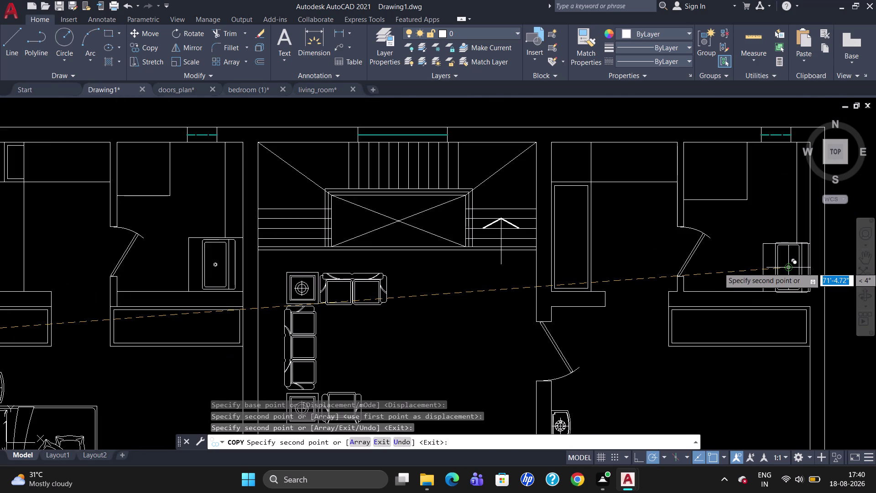
key(Escape)
text(SC)
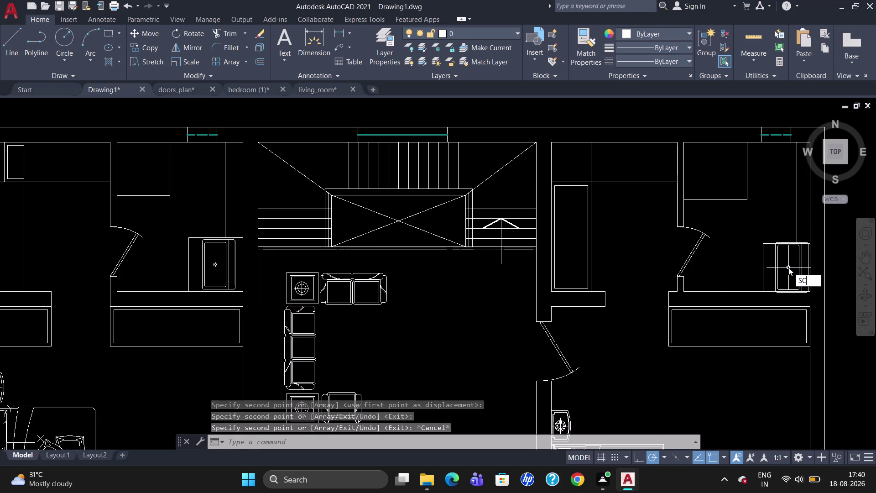
key(Return)
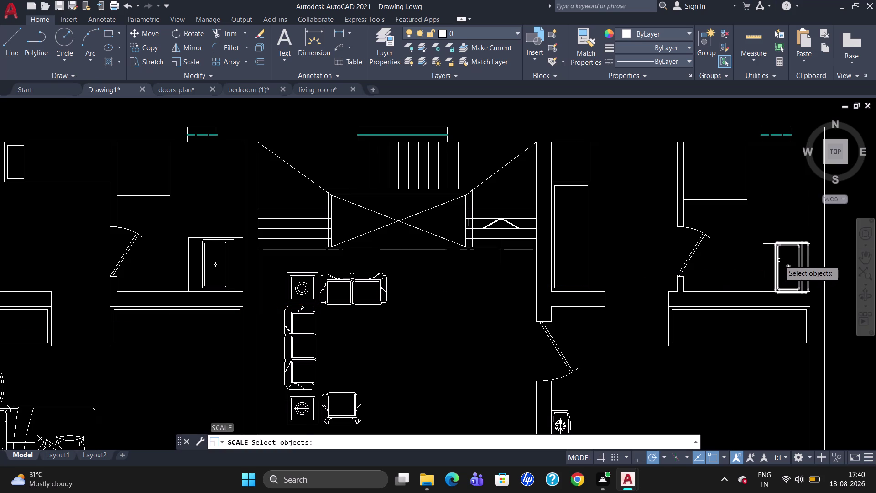
Scale the right-room sink copy down twice to fit the room.
click(776, 262)
key(Return)
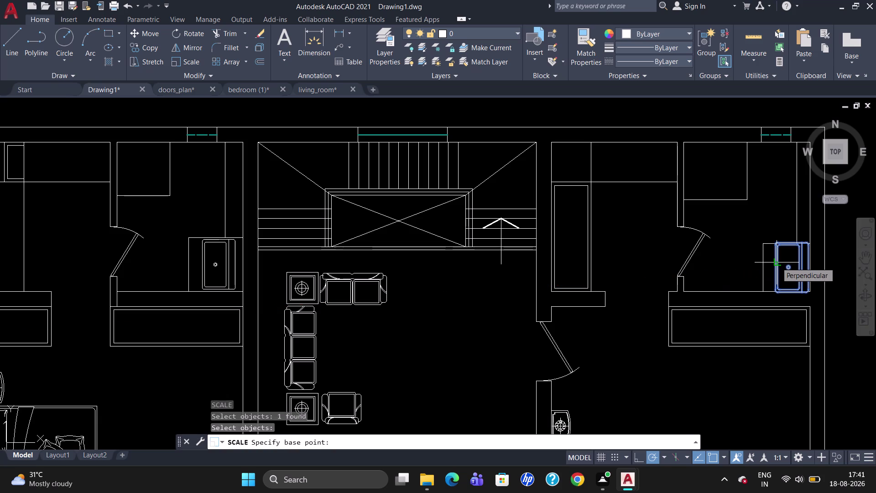
click(777, 262)
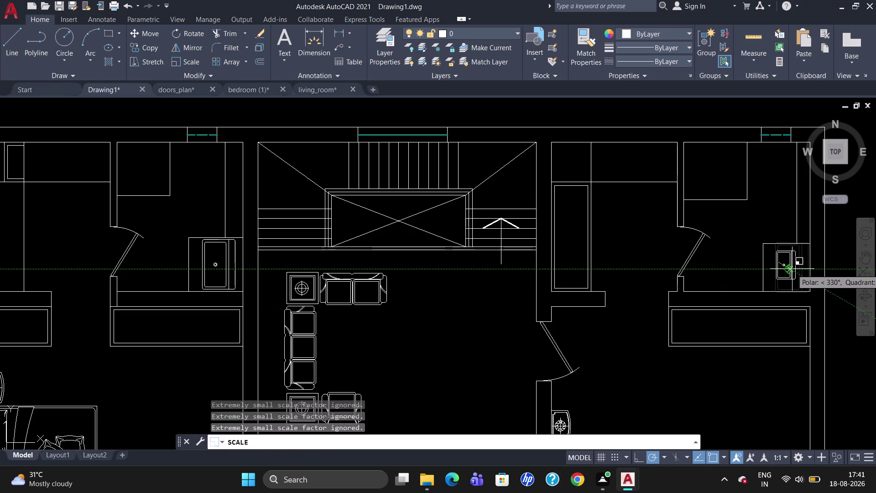
click(793, 267)
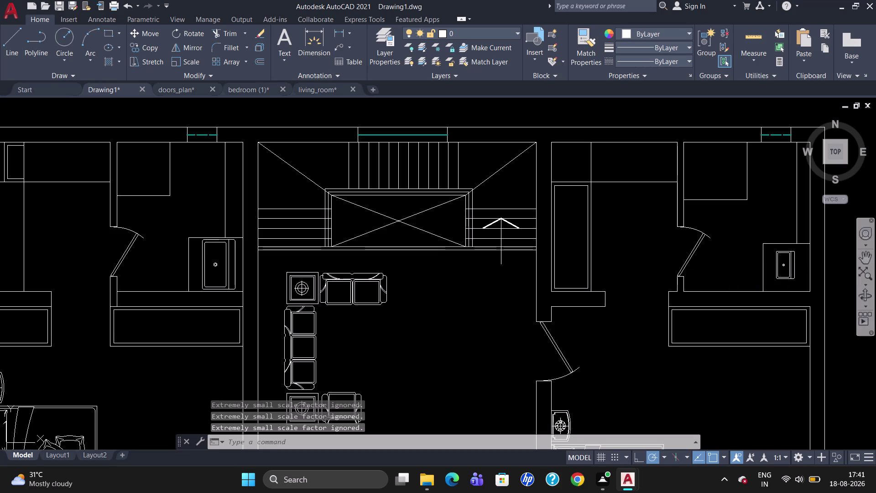
click(779, 262)
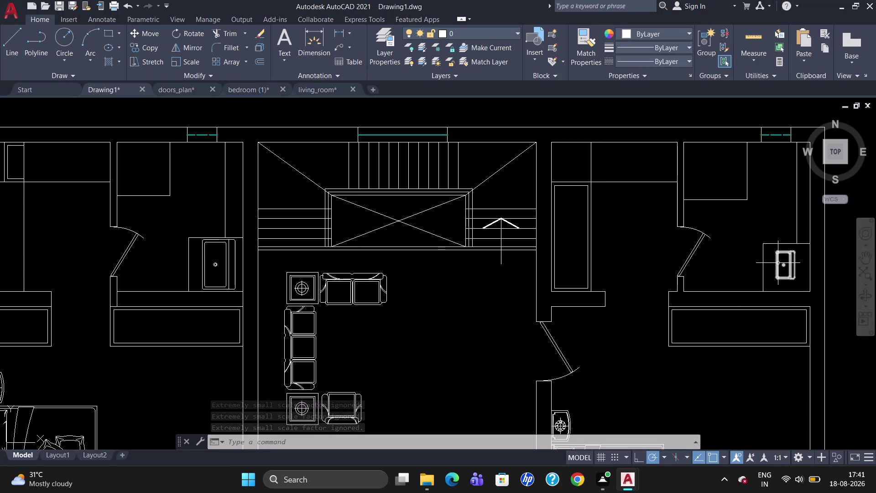
text(SC)
key(Return)
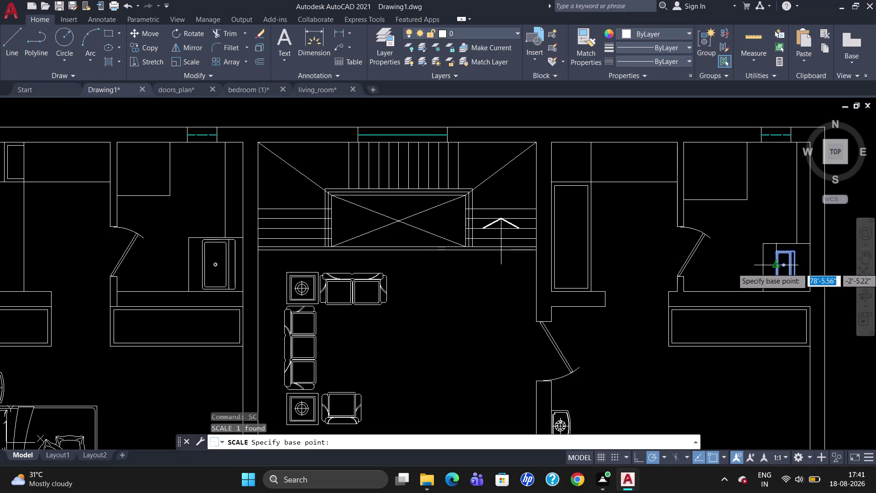
click(774, 267)
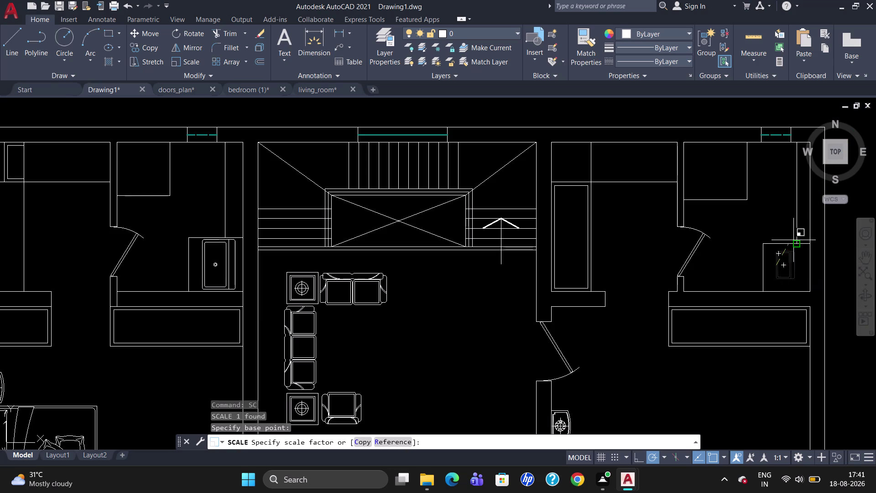
click(792, 251)
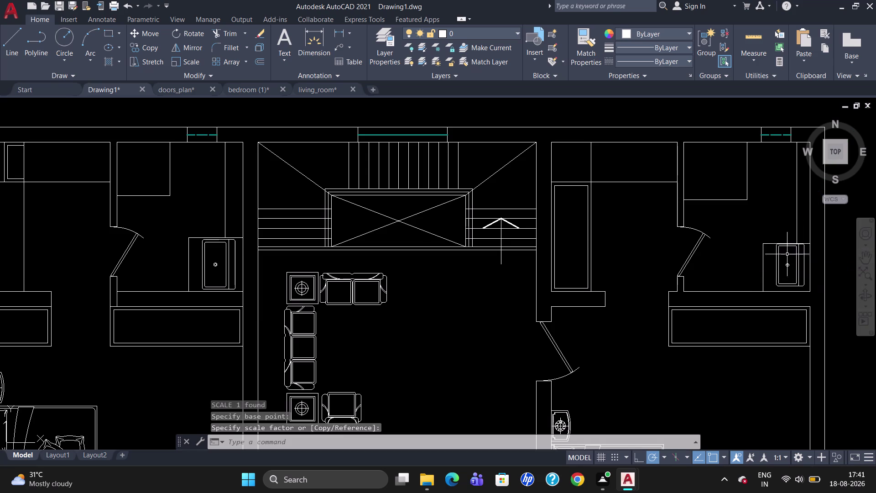
Move the resized sink copy into the right room's corner.
click(778, 262)
key(m)
key(Return)
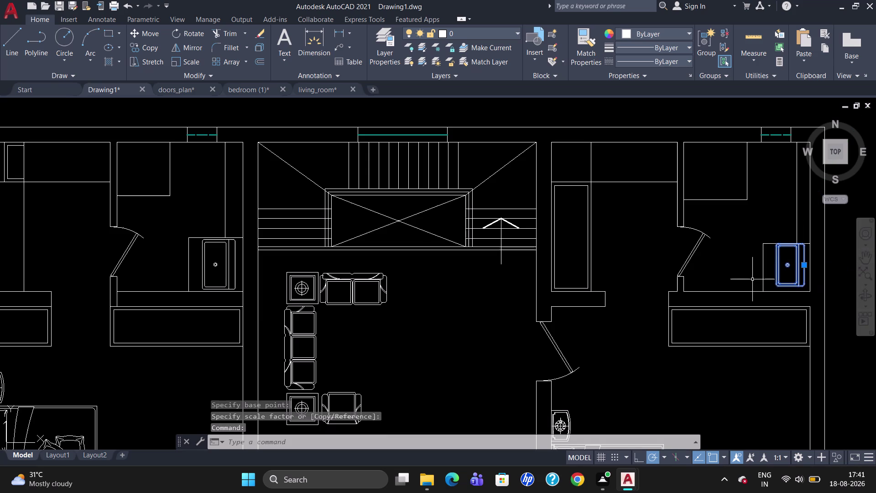
click(779, 285)
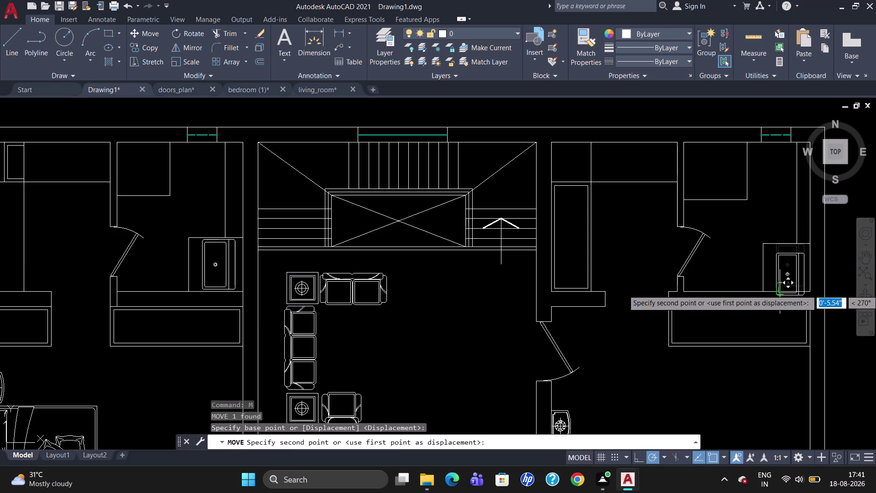
scroll(up, 3)
scroll(up, 3)
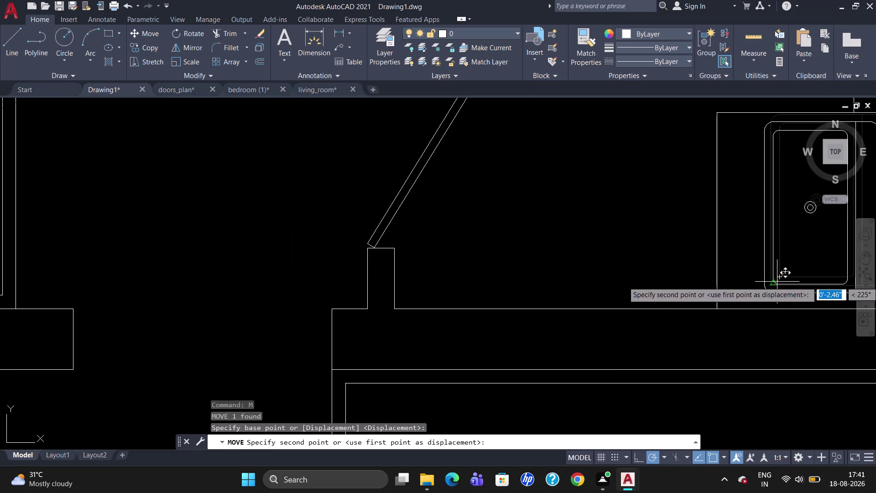
click(775, 280)
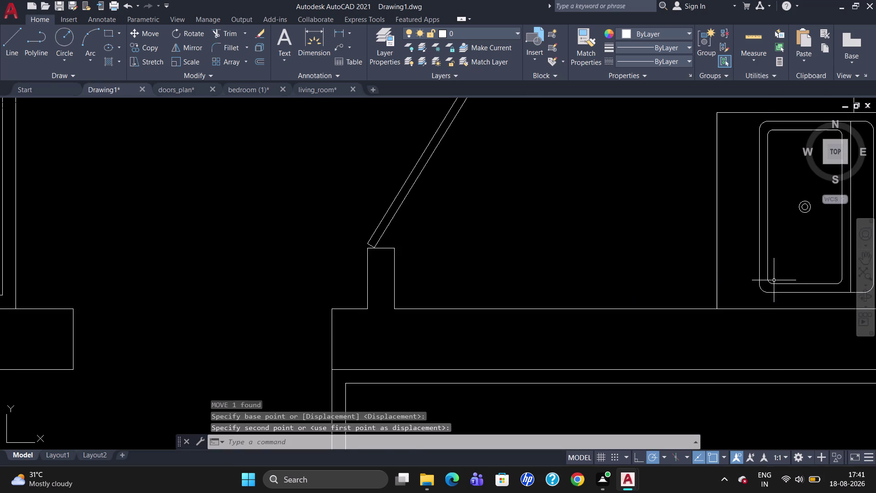
scroll(down, 3)
scroll(down, 3)
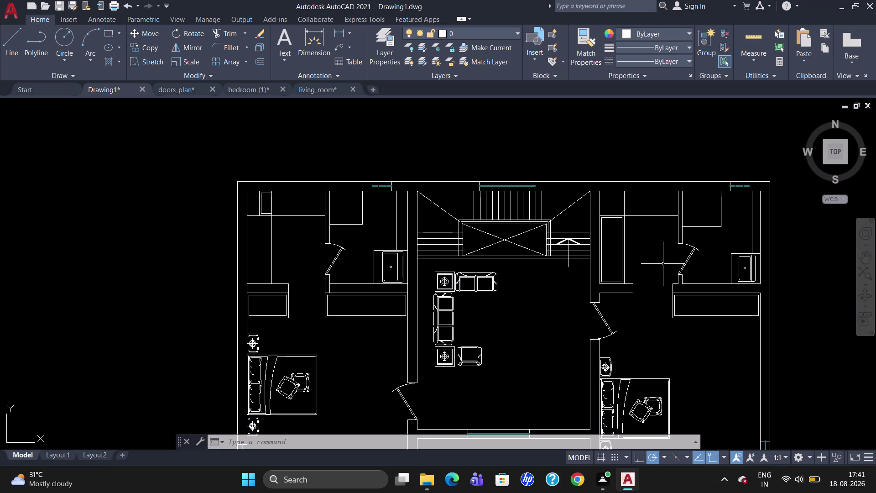
Erase the stray sink block lying left of the floor plan.
scroll(down, 3)
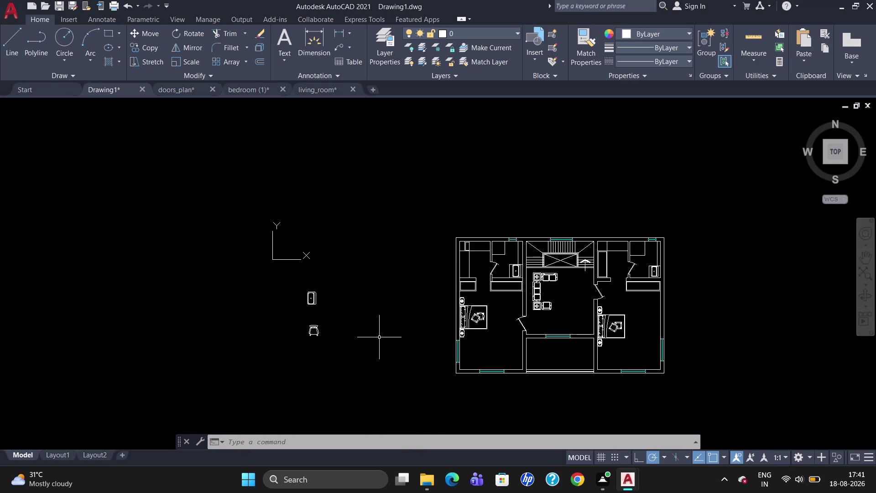
drag(367, 306, 264, 299)
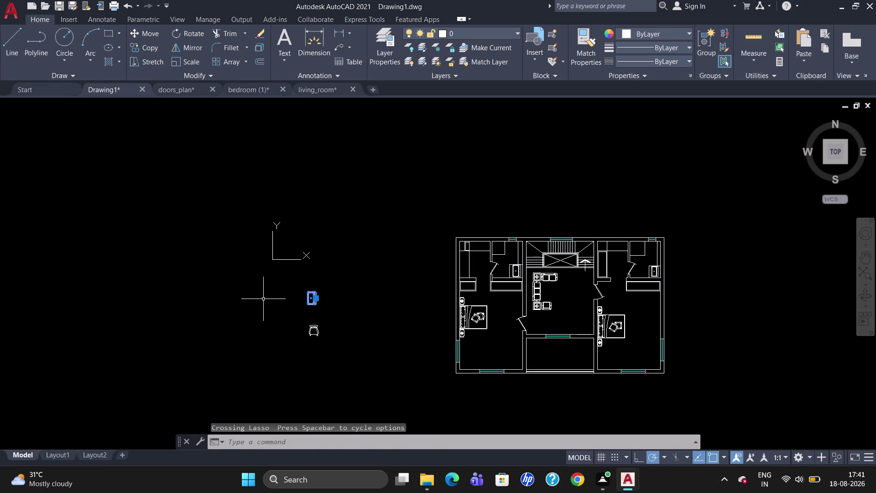
key(Delete)
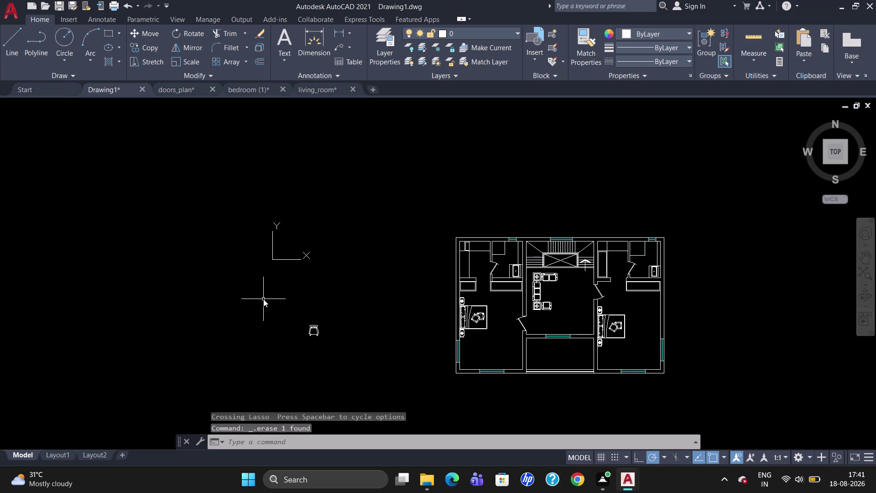
key(ctrl+2)
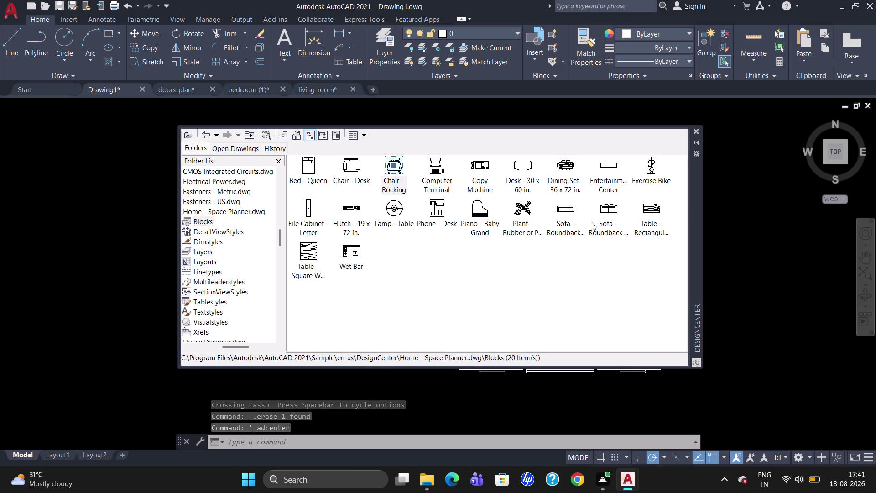
Insert the Sofa - Roundback Loveseat 5 ft. block just left of the floor plan.
click(608, 211)
drag(608, 209, 486, 238)
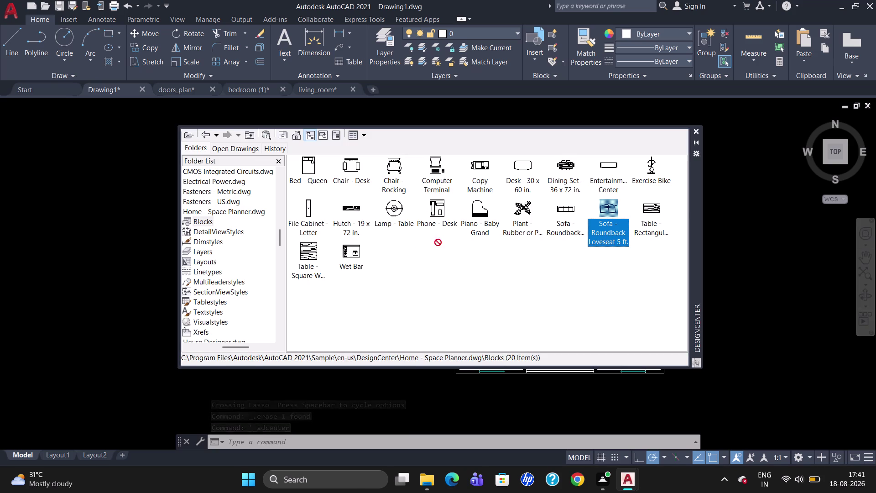
drag(486, 238, 111, 248)
click(93, 270)
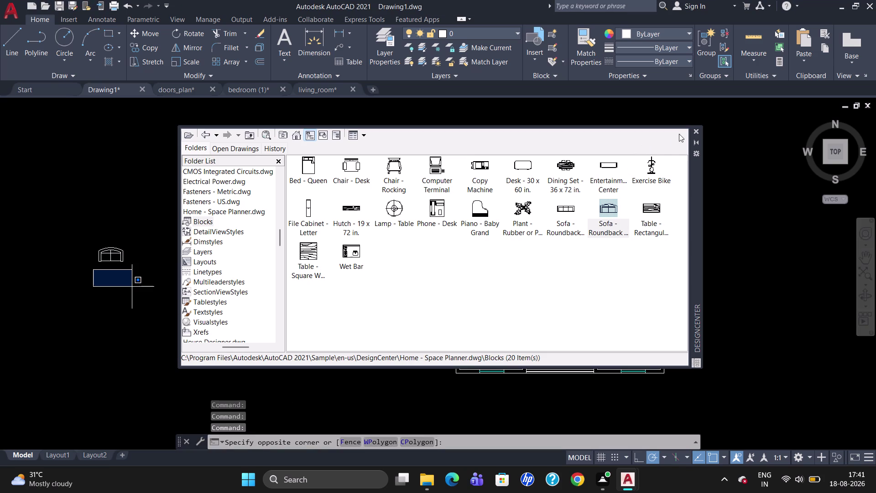
click(699, 130)
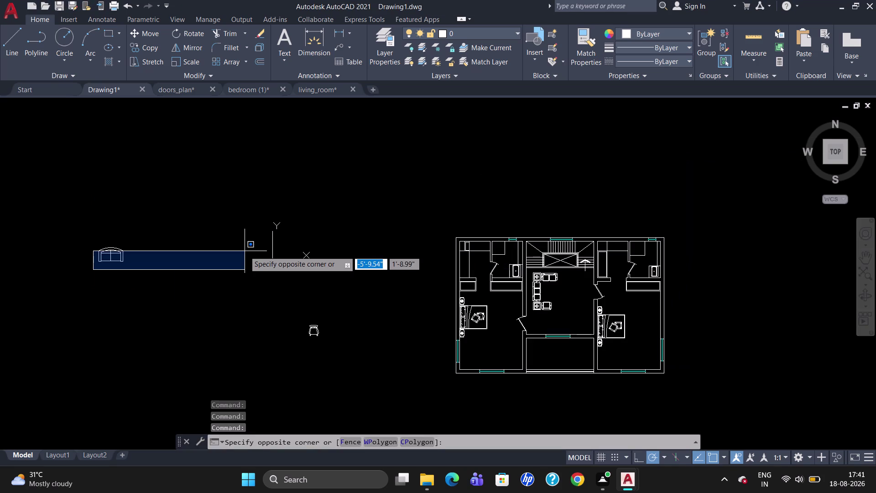
key(Escape)
Rotate the new loveseat to turn it around.
drag(170, 259, 72, 266)
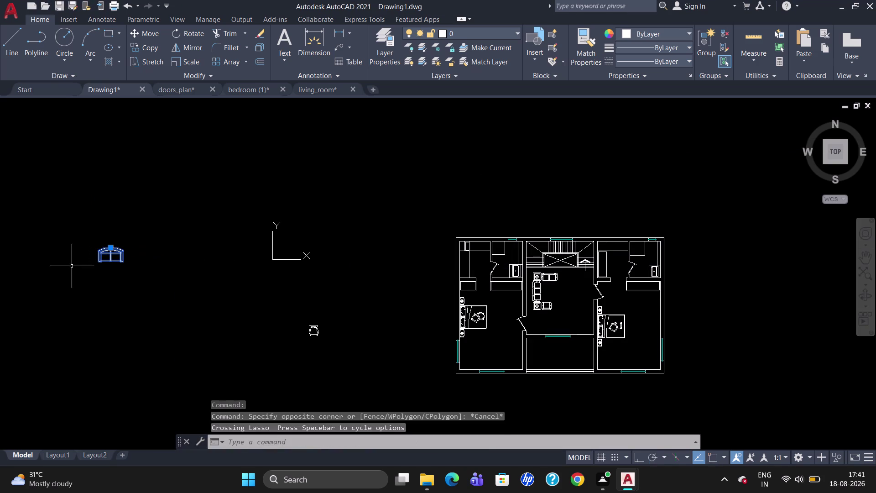
text(RO)
key(Return)
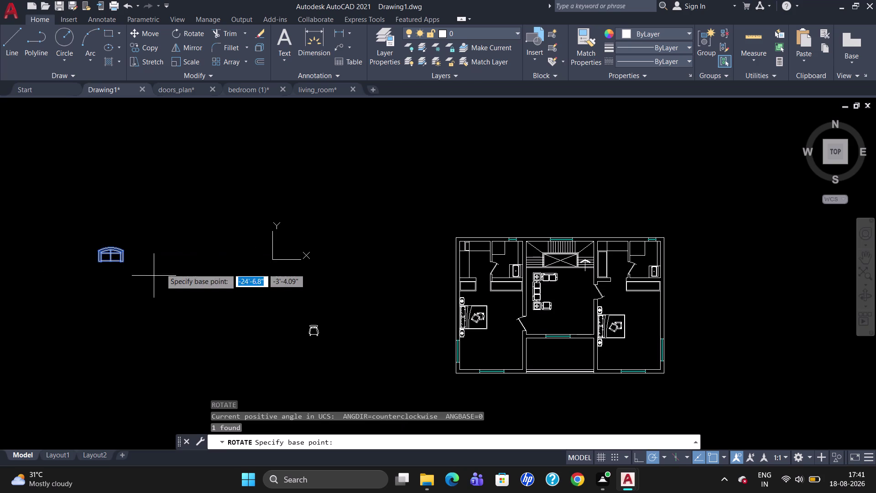
click(114, 247)
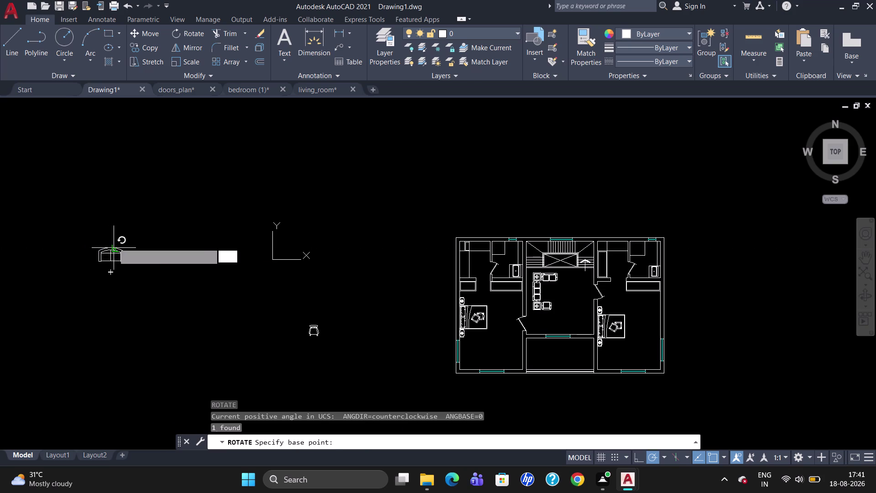
click(76, 243)
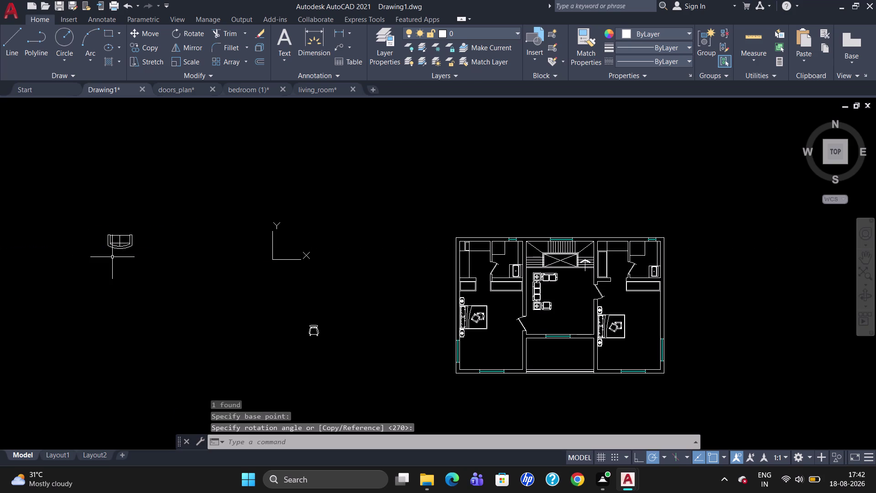
text(CO)
key(Return)
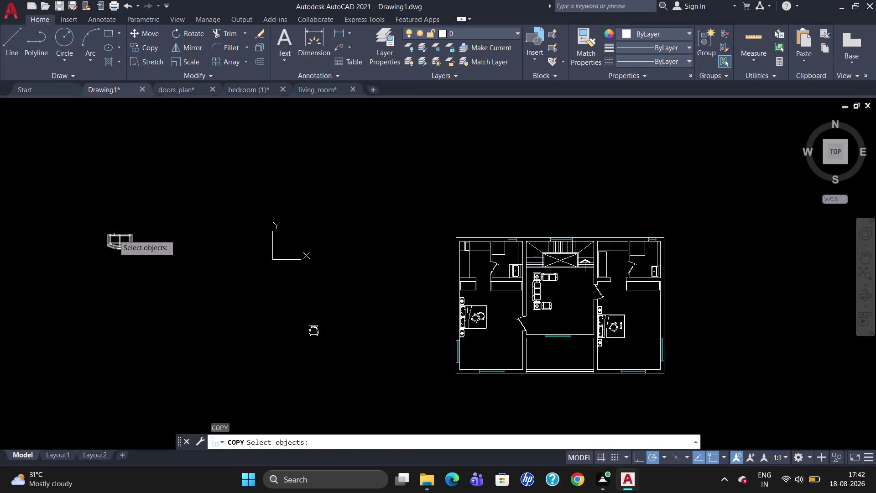
Copy the loveseat into the left and right bedrooms near their bottom walls.
click(114, 234)
click(116, 242)
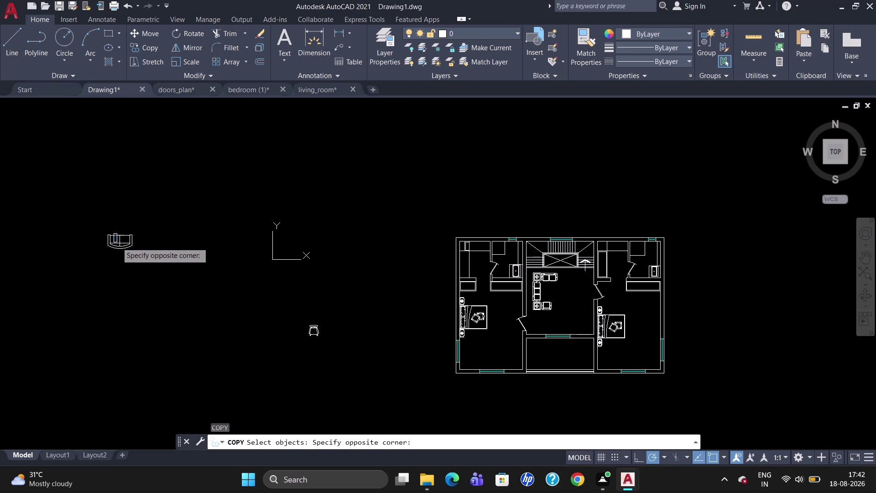
click(120, 246)
key(Return)
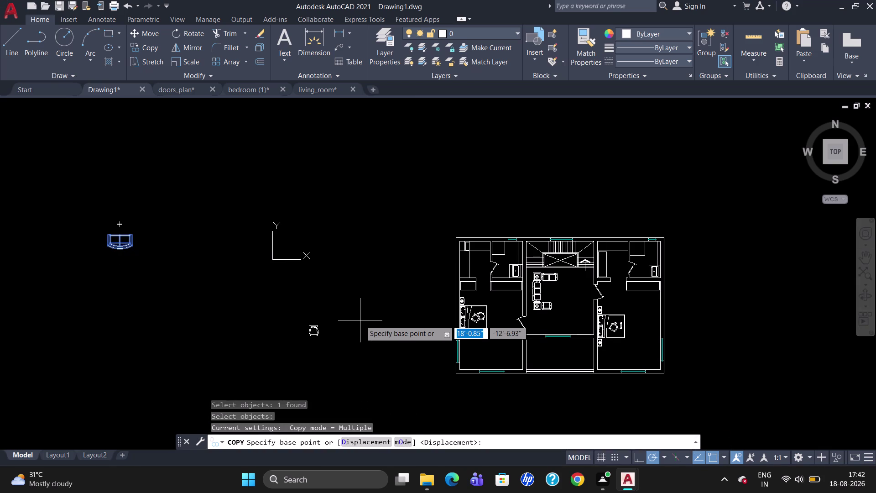
click(110, 245)
scroll(up, 3)
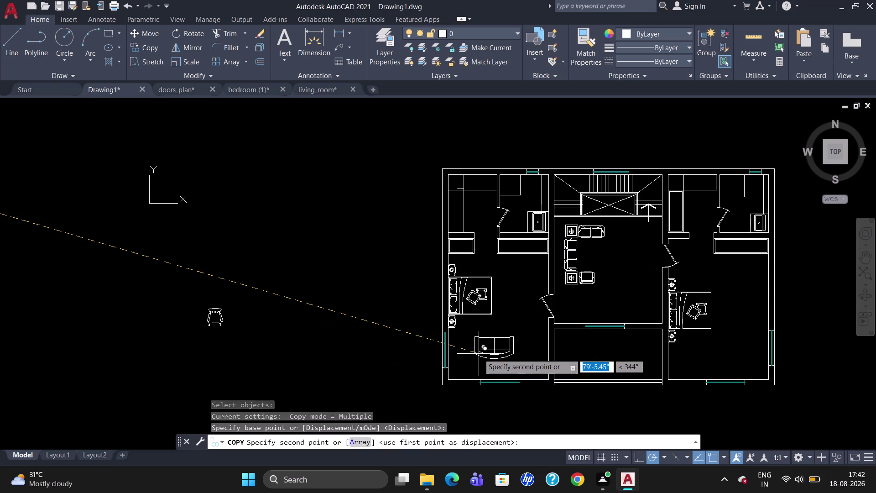
scroll(up, 3)
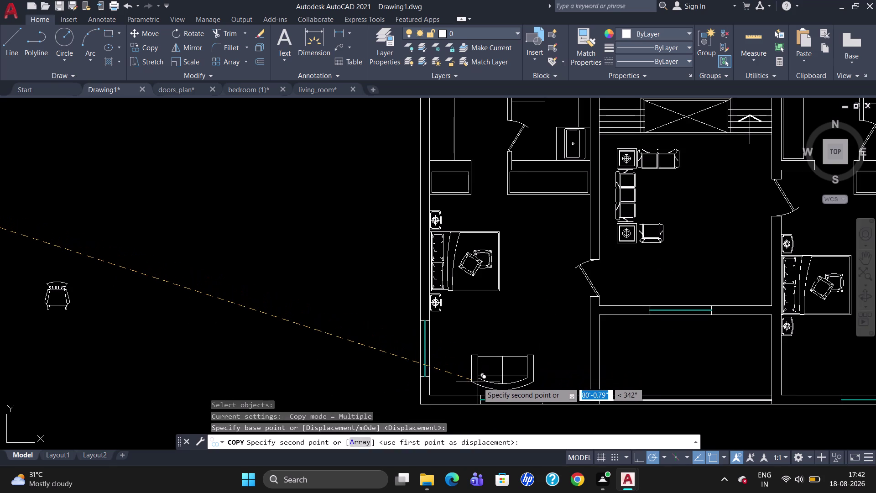
click(477, 382)
scroll(down, 3)
scroll(up, 3)
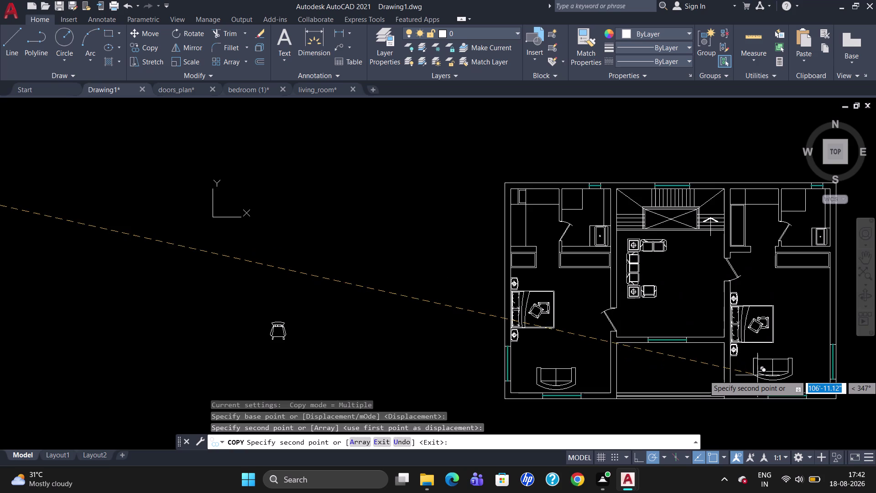
scroll(up, 3)
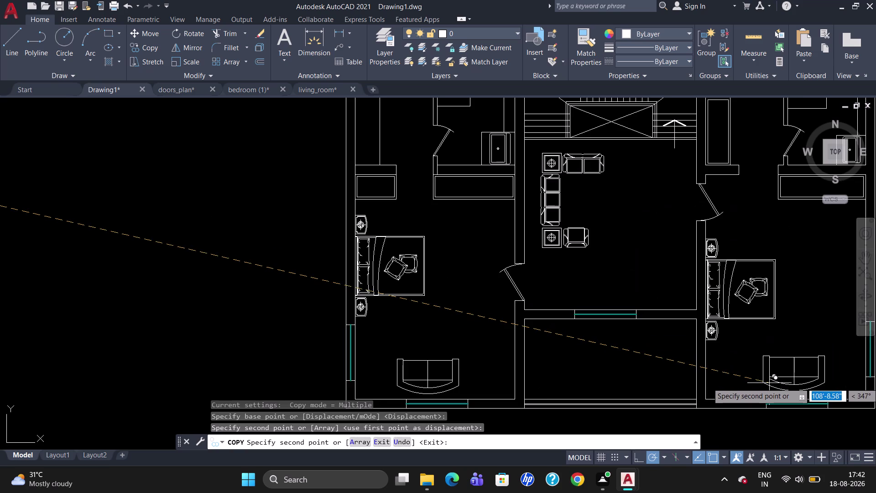
click(769, 383)
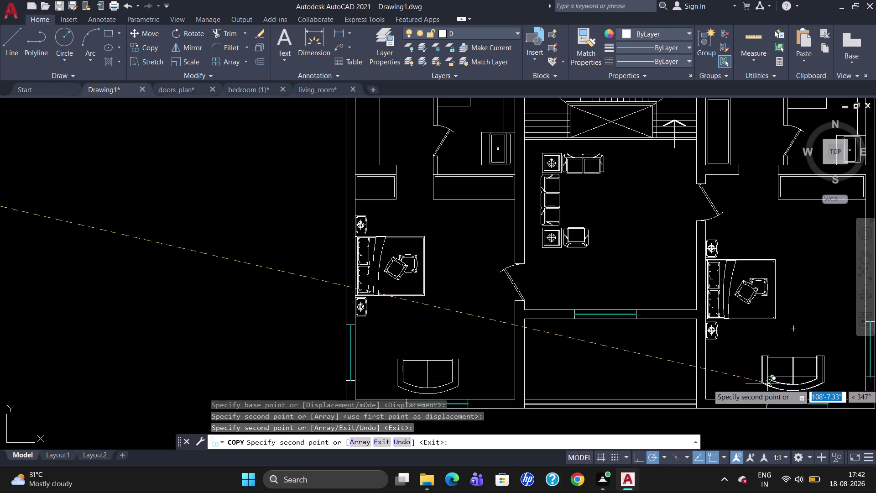
key(Escape)
Move the right bedroom's loveseat snugly against the bottom wall.
click(767, 378)
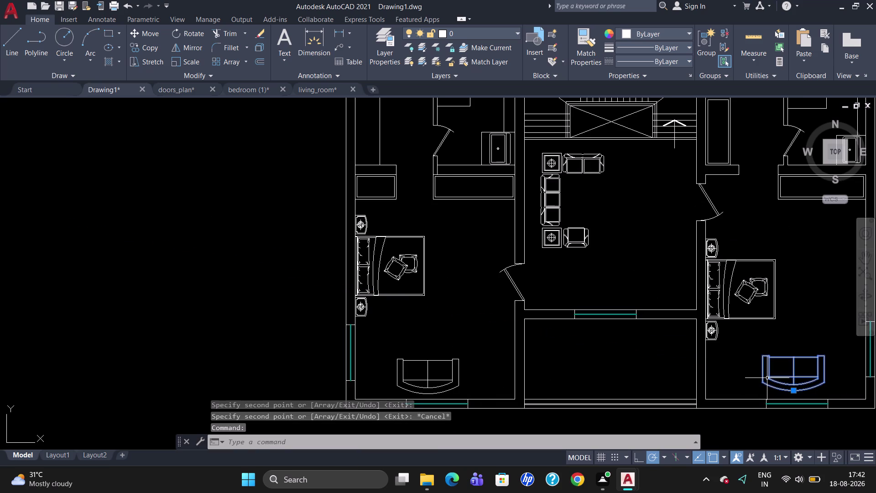
key(m)
key(Return)
click(767, 378)
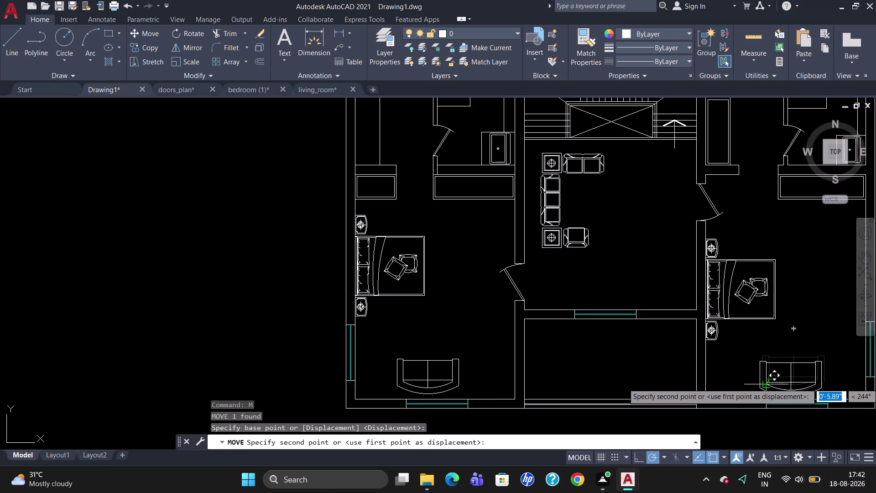
click(768, 383)
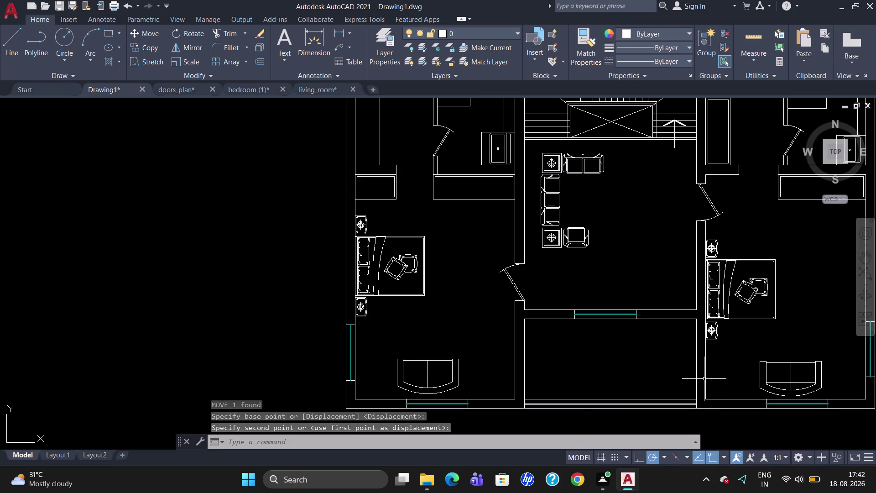
scroll(down, 3)
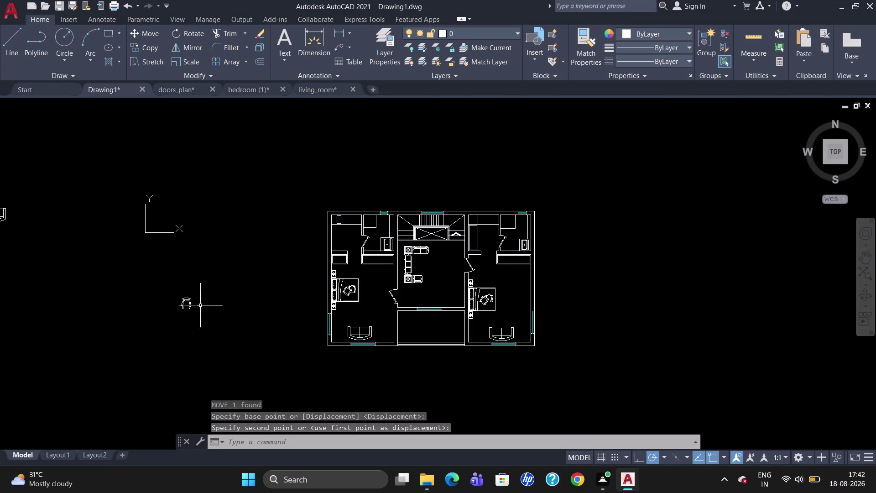
Erase the original loveseat sitting left of the floor plan, keeping the rocking chair.
scroll(down, 3)
drag(65, 230, 1, 256)
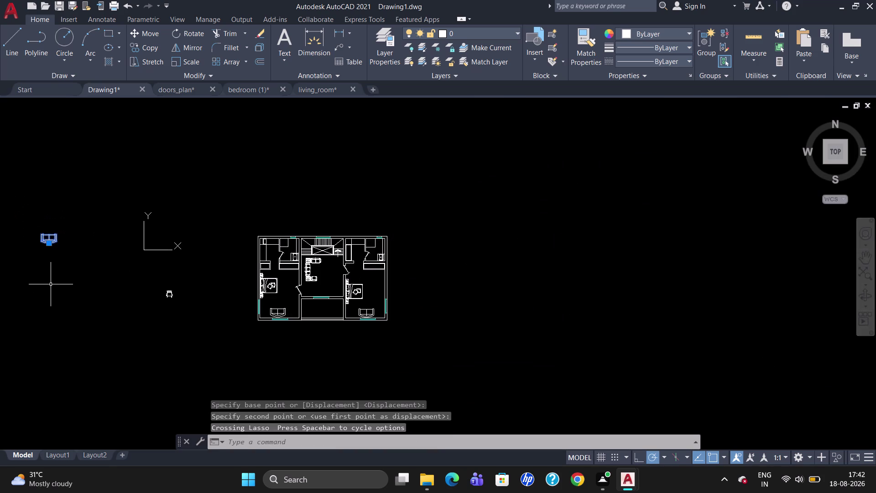
key(Delete)
scroll(up, 3)
scroll(down, 3)
scroll(up, 3)
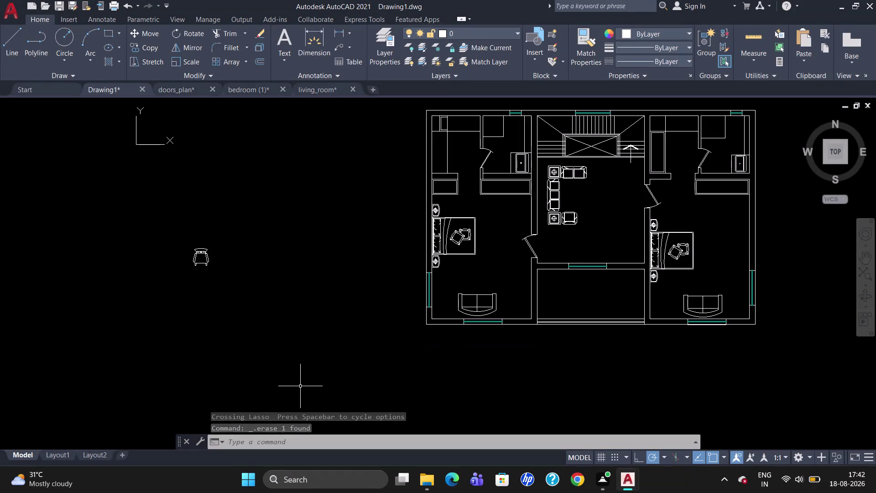
scroll(down, 3)
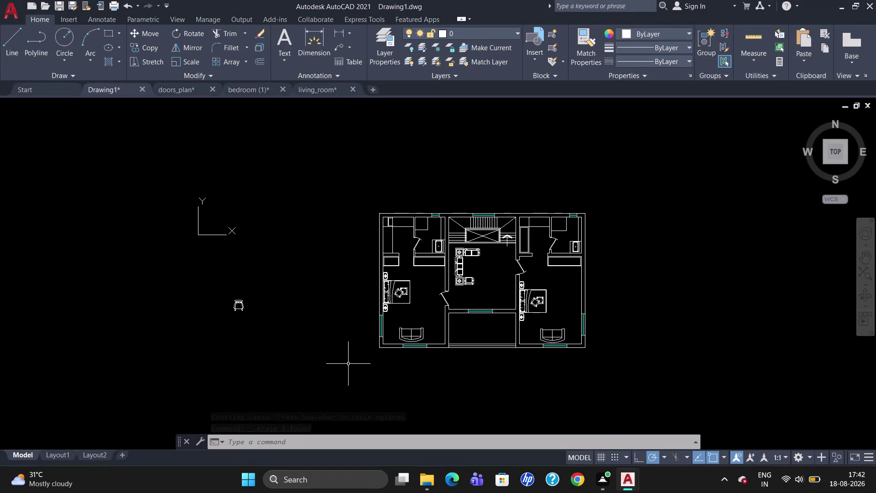
scroll(up, 3)
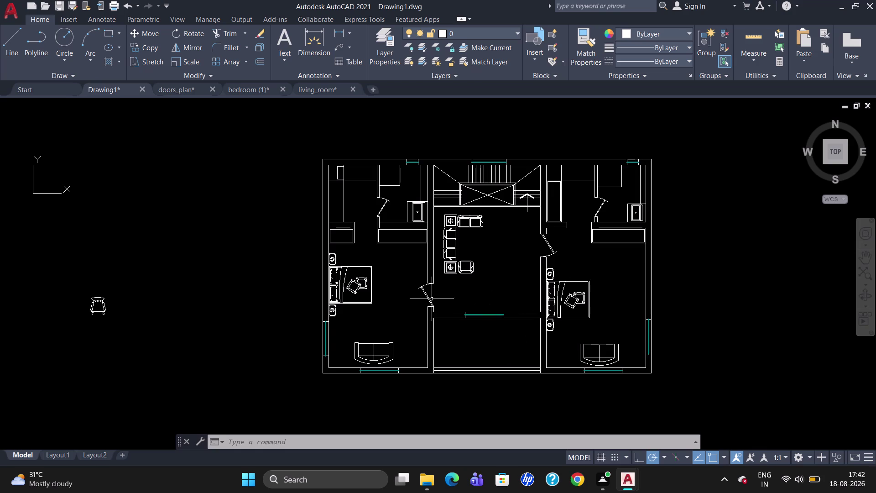
Draw the center table rectangle in the middle of the living room.
text(REC)
key(Return)
click(485, 240)
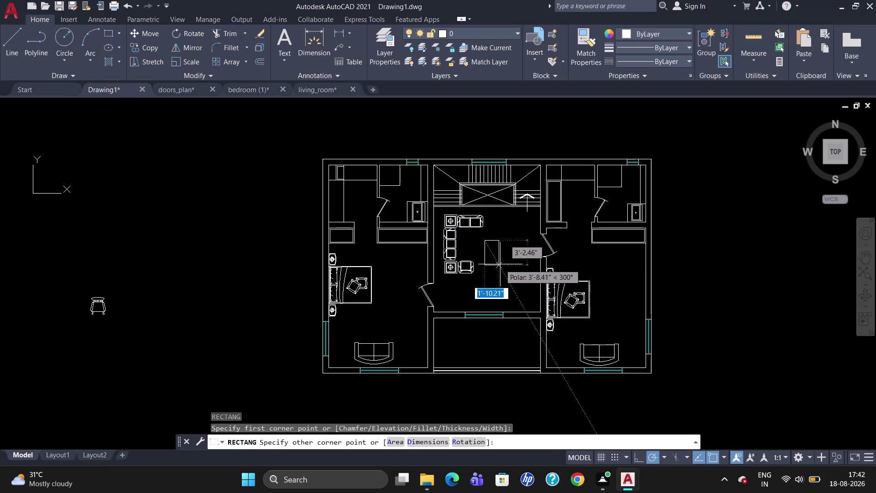
key(Escape)
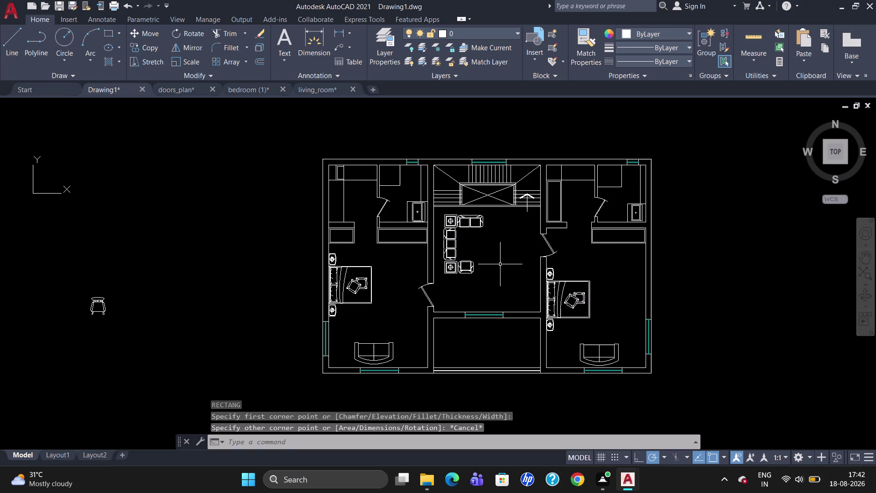
text(REC)
key(Return)
click(490, 230)
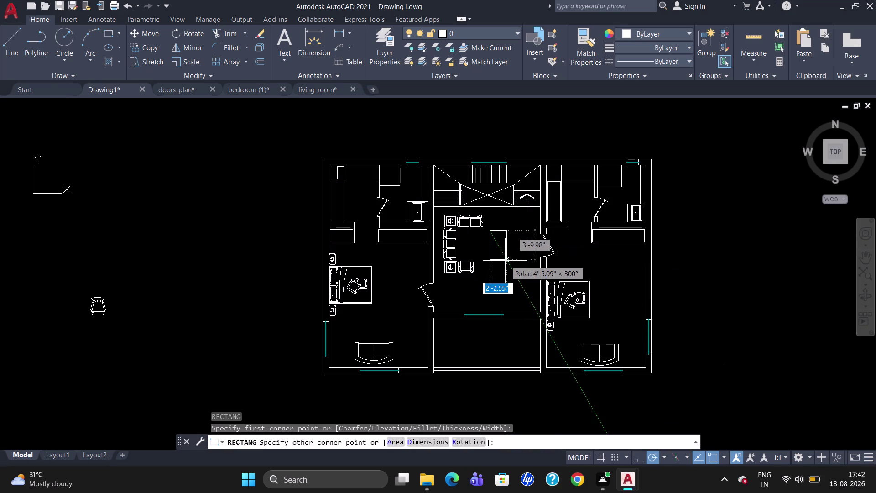
click(504, 266)
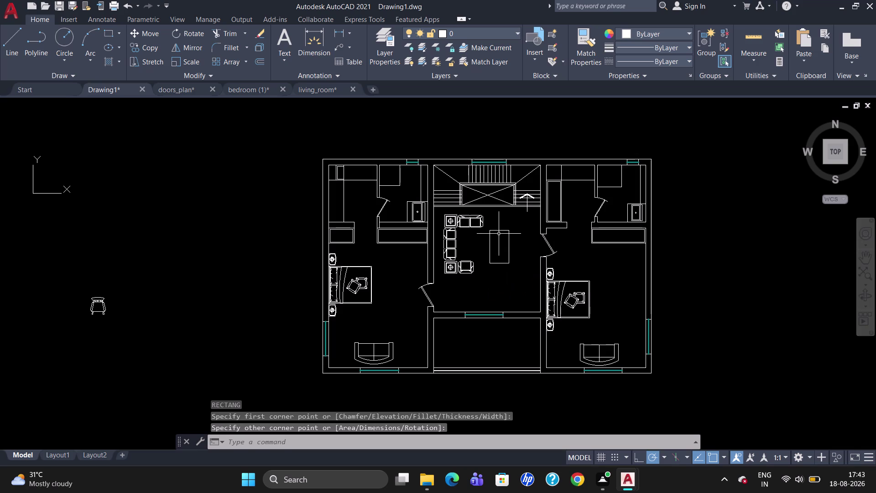
Offset the table rectangle inward by 2" to form its double outline.
key(o)
key(Return)
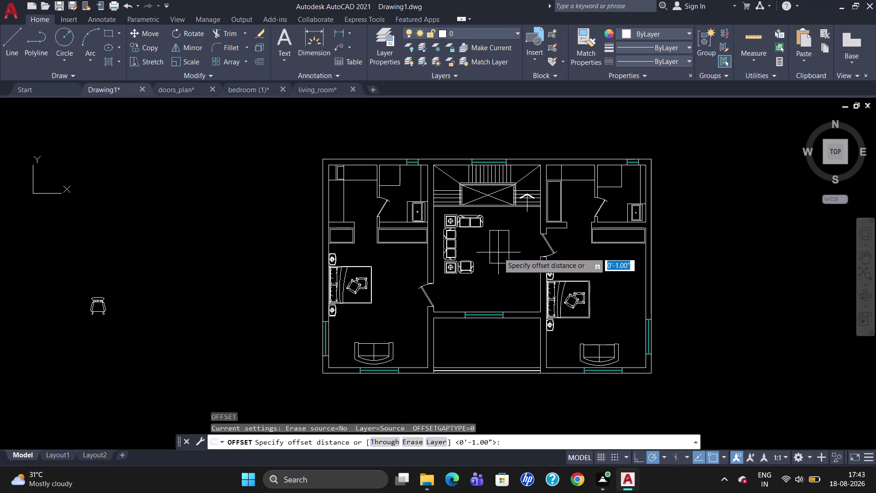
text(2)
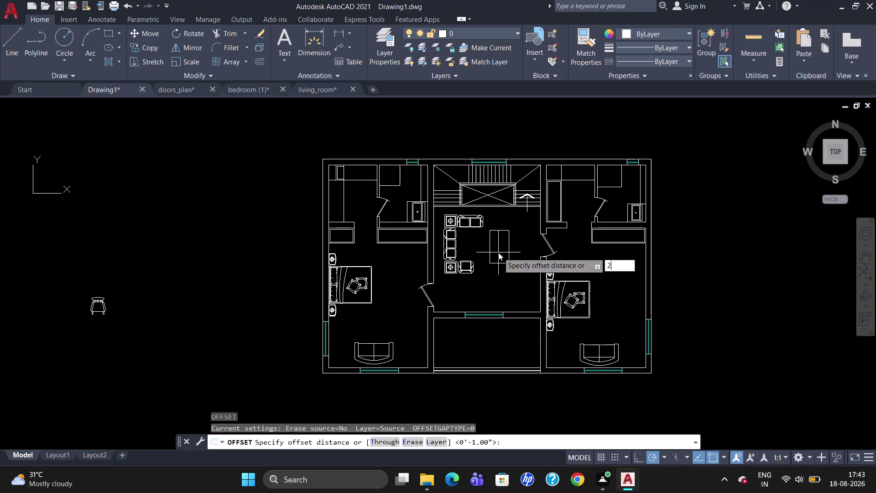
text(")
key(Return)
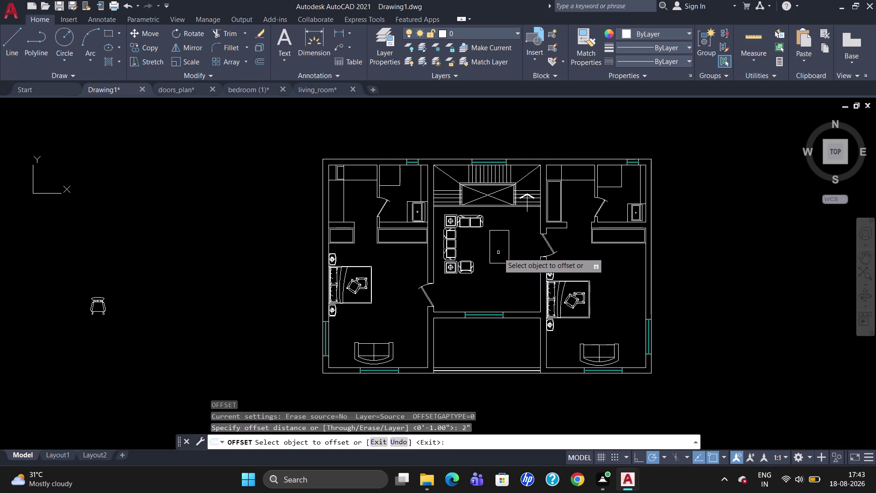
scroll(up, 3)
click(502, 216)
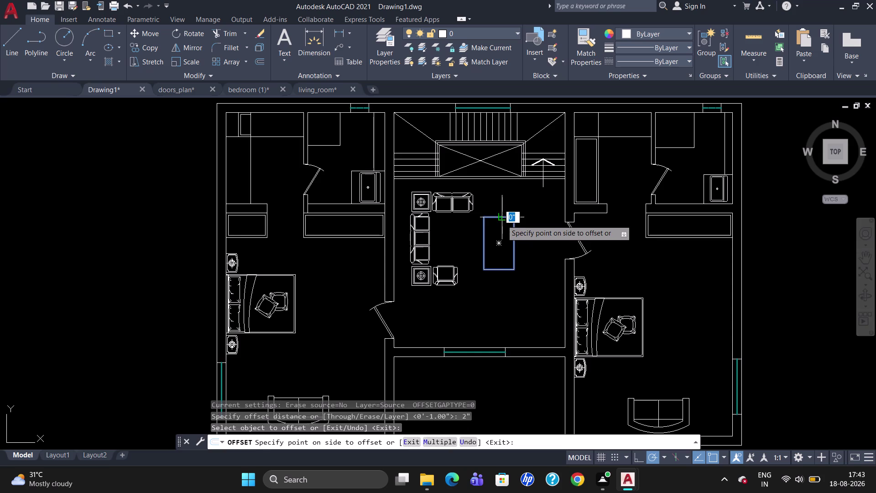
click(500, 225)
key(Escape)
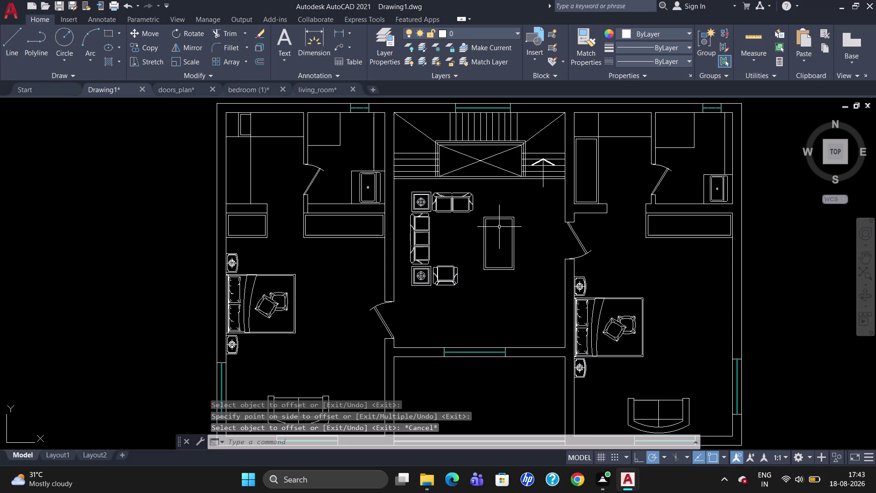
scroll(down, 3)
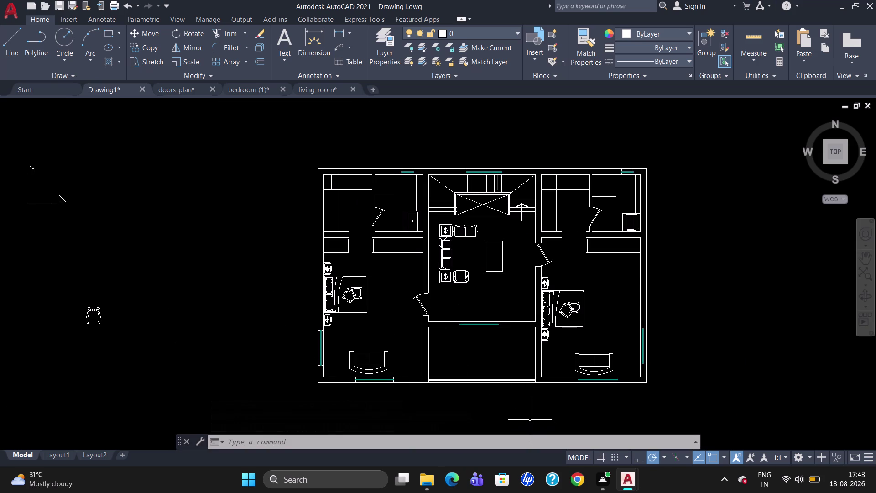
key(ctrl+3)
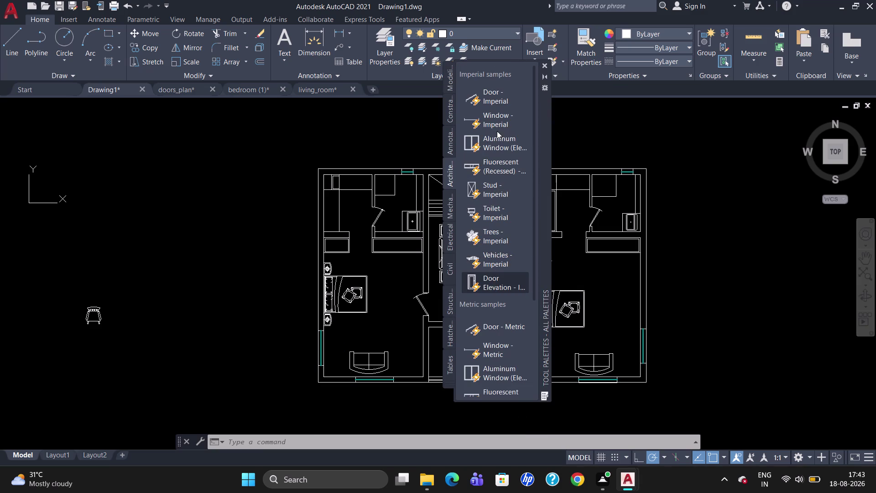
Insert the Architectural Toilet - Imperial block just left of the floor plan.
click(493, 209)
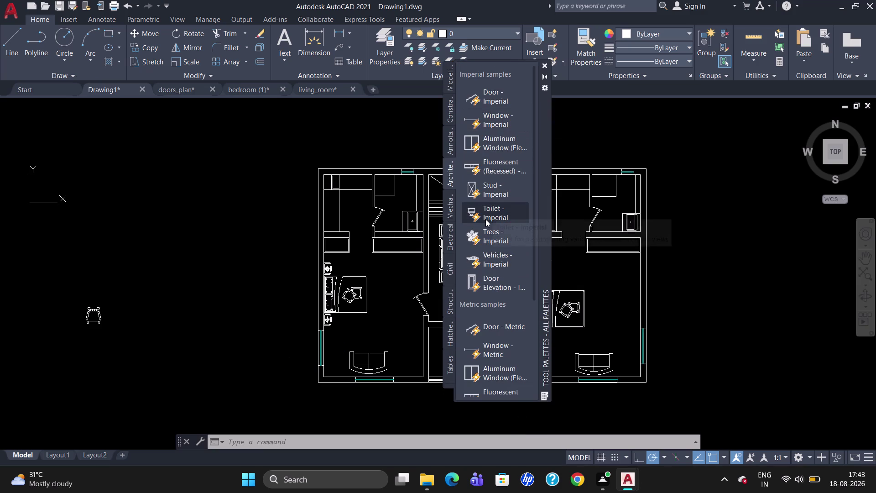
drag(485, 213, 205, 222)
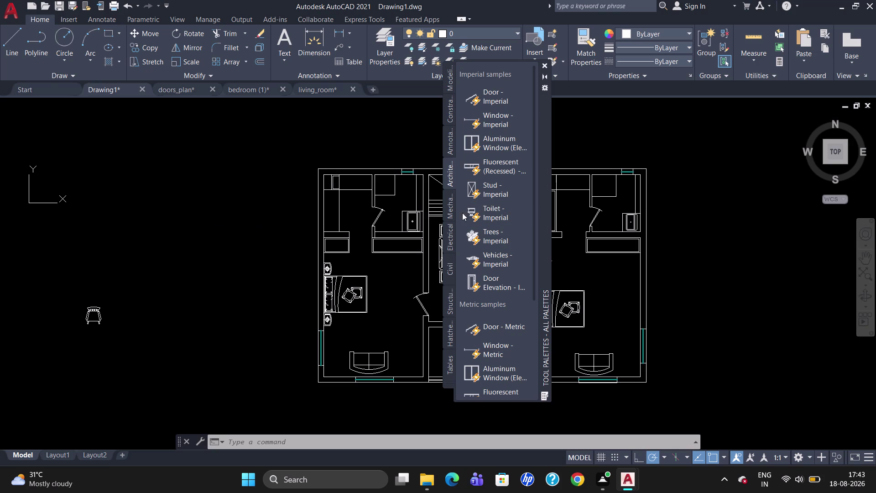
click(475, 210)
drag(475, 209, 250, 232)
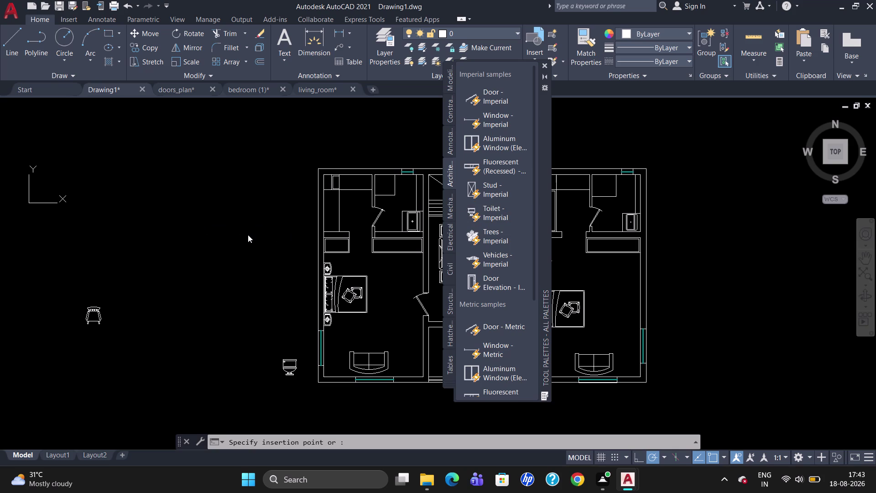
click(248, 235)
key(Escape)
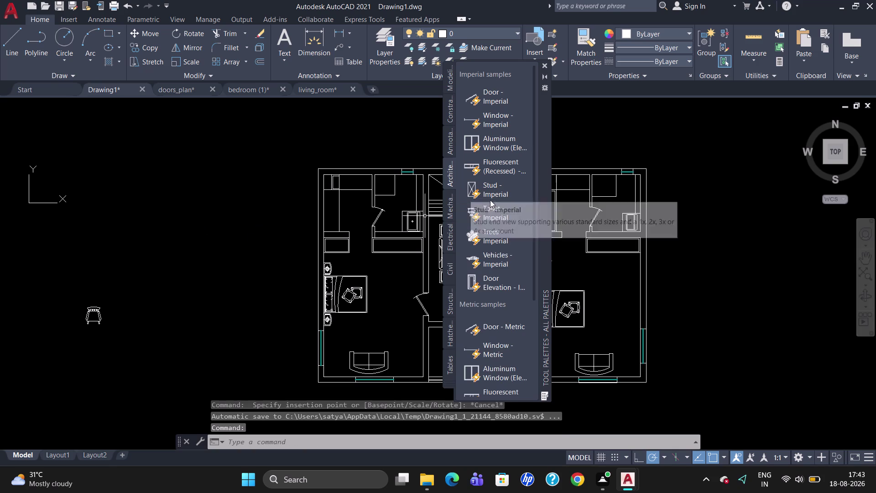
drag(496, 211, 290, 248)
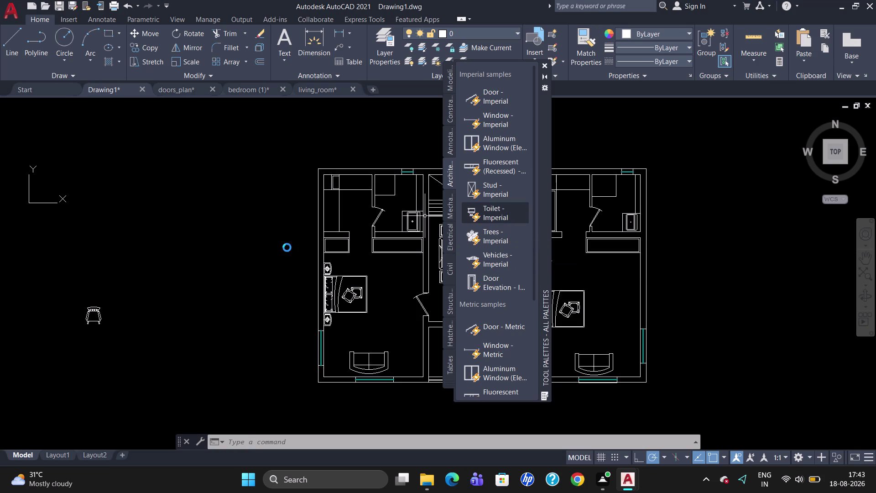
drag(291, 247, 230, 246)
click(228, 247)
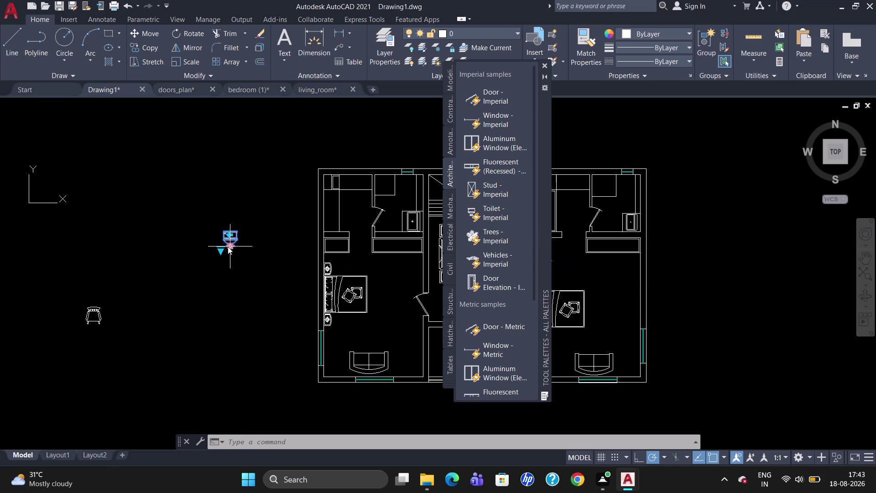
key(Escape)
Close Tool Palettes and keep the toilet block's round plan style.
click(546, 63)
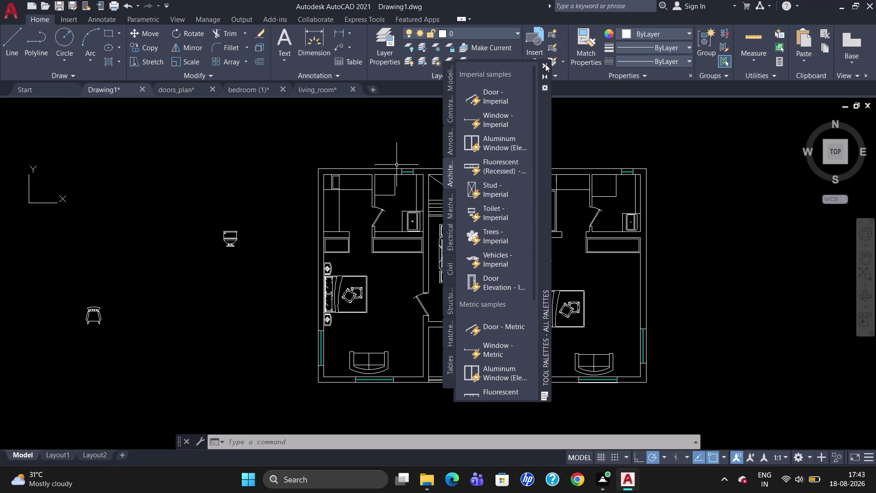
click(545, 64)
click(232, 240)
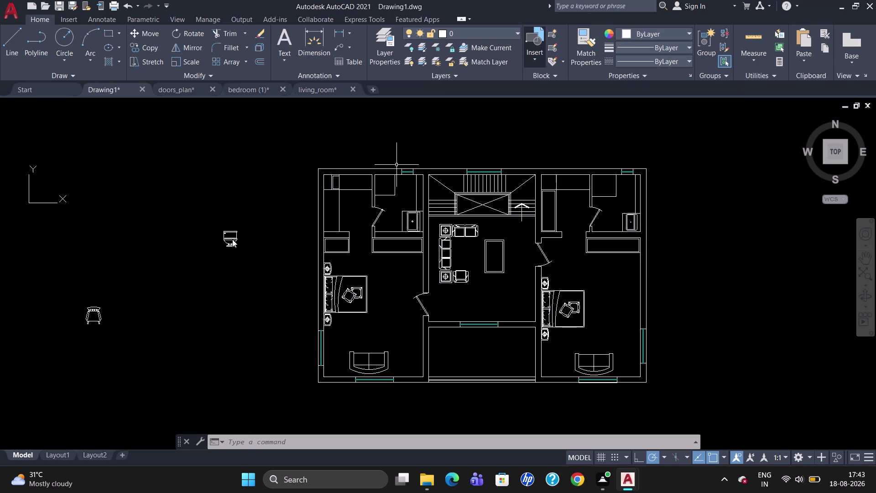
click(225, 244)
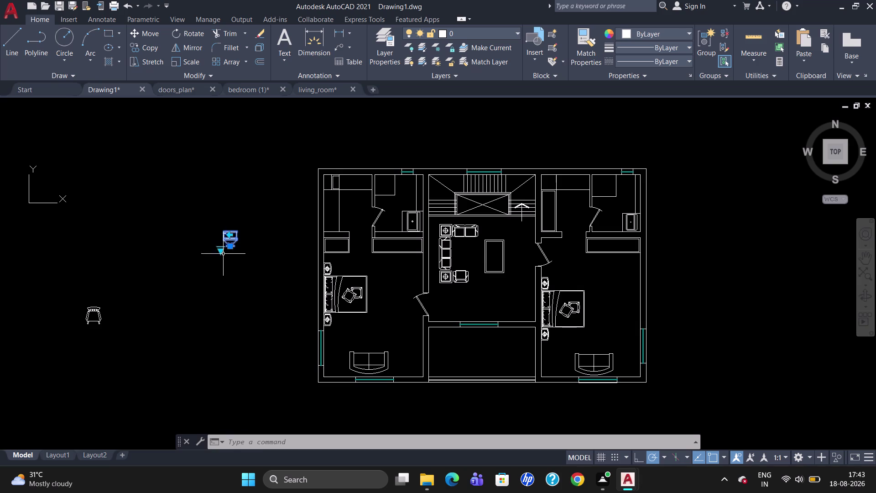
click(221, 251)
click(249, 307)
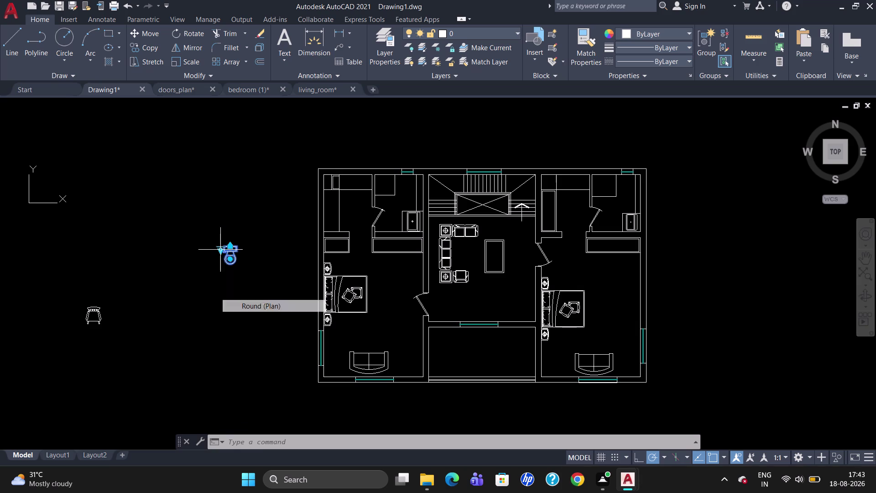
key(Escape)
click(225, 251)
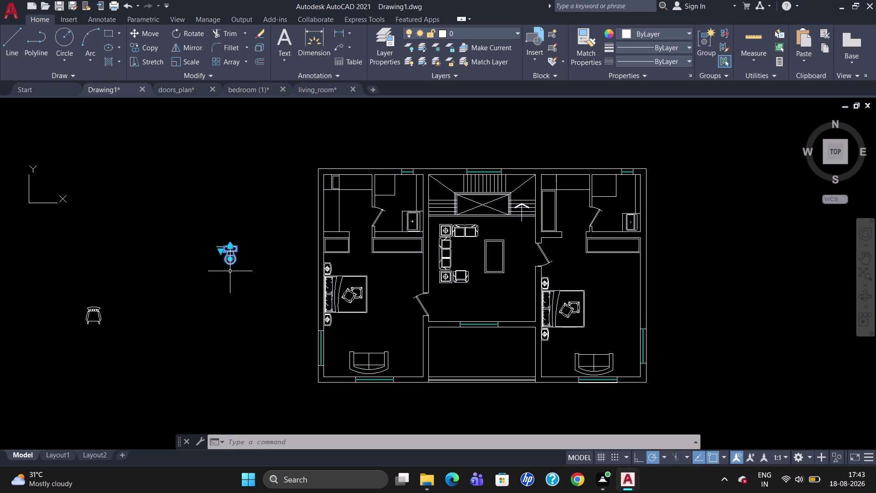
Rotate the toilet block to turn it sideways.
text(RO)
key(Return)
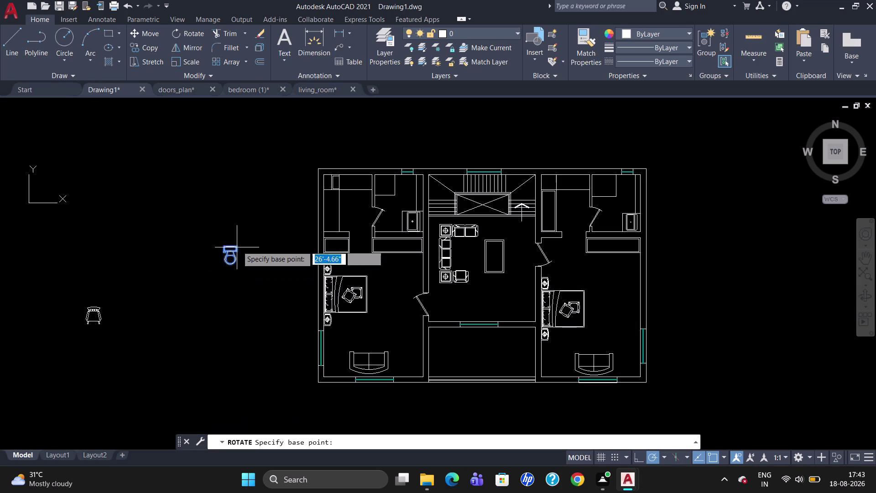
click(236, 235)
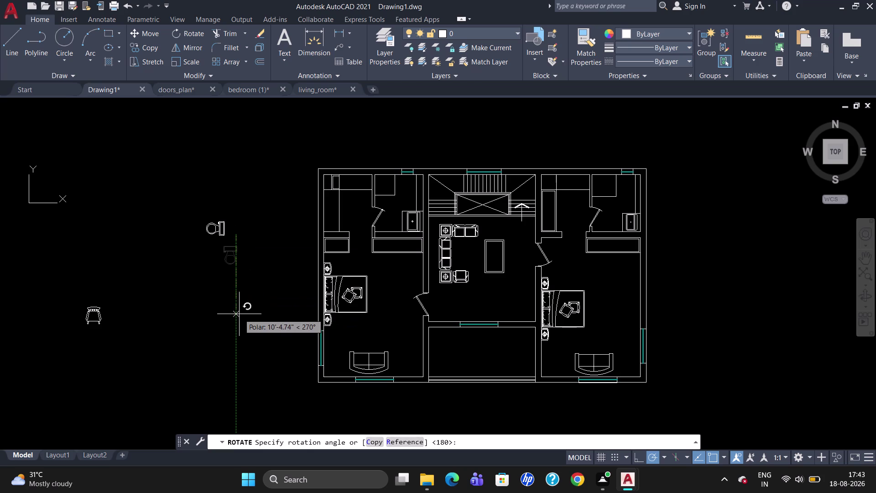
click(239, 314)
click(218, 228)
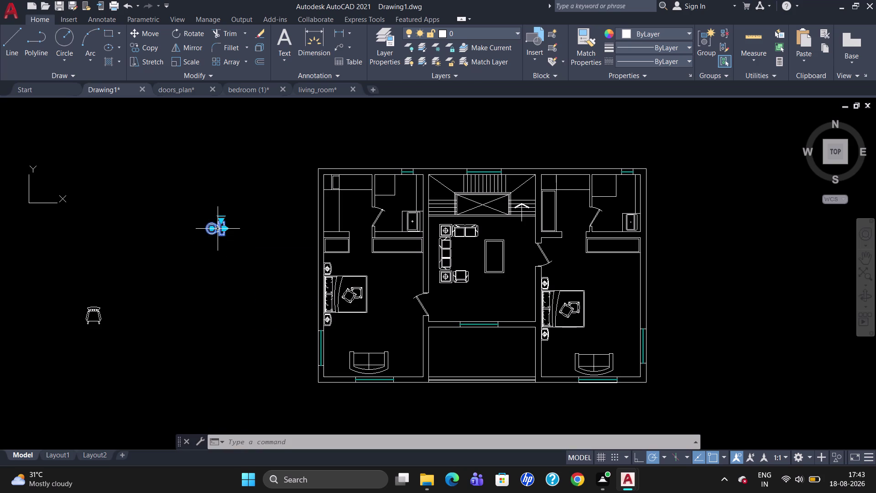
text(CO)
key(Return)
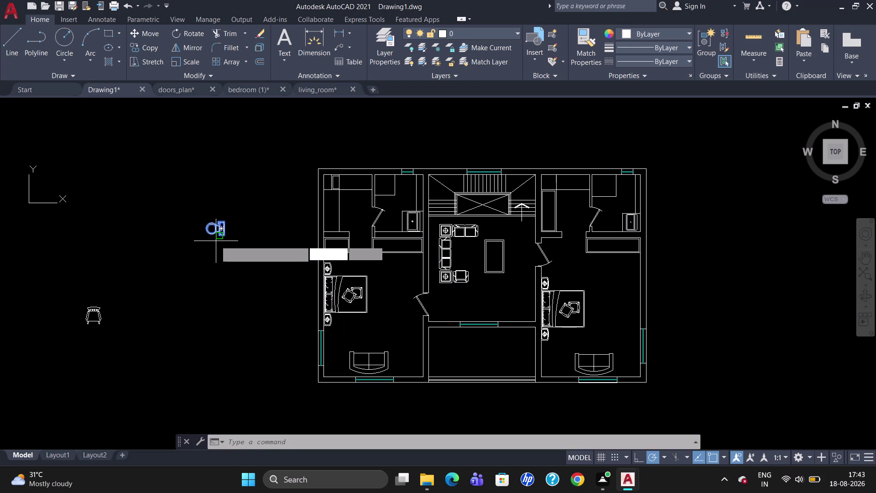
Copy the toilet into the left unit's bathroom.
click(222, 231)
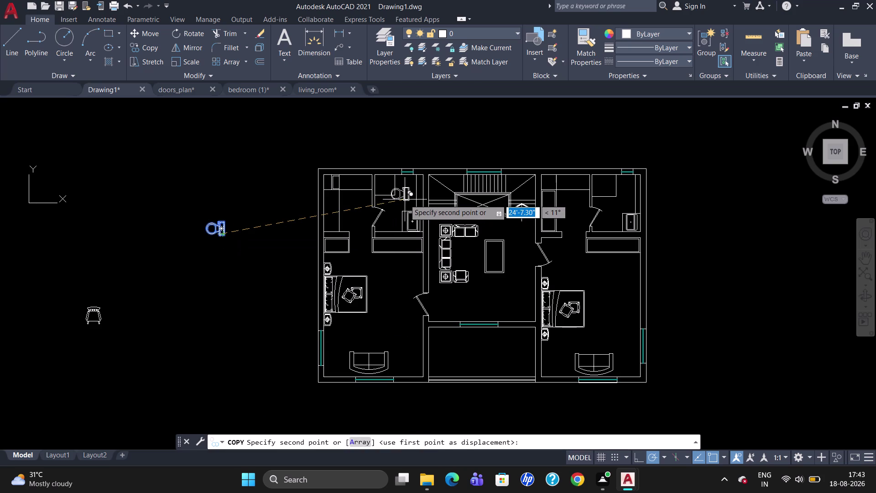
scroll(up, 3)
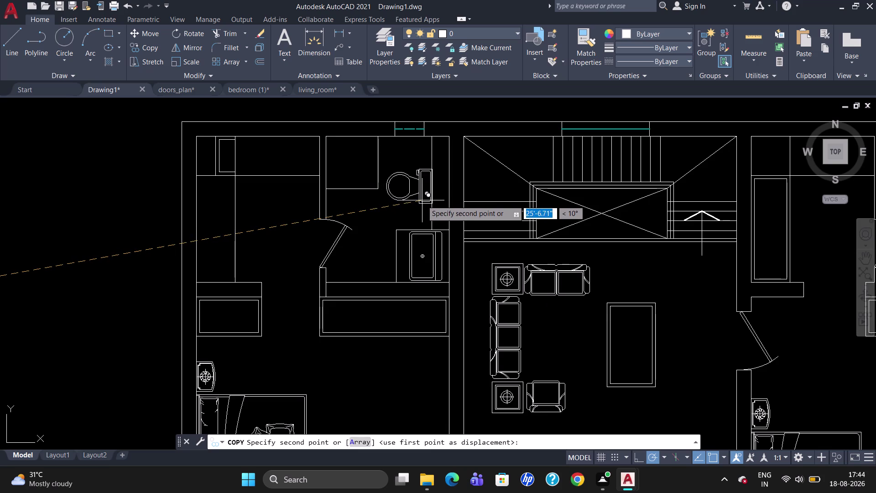
click(422, 200)
Place another toilet copy in the right bathroom near its top wall.
scroll(down, 3)
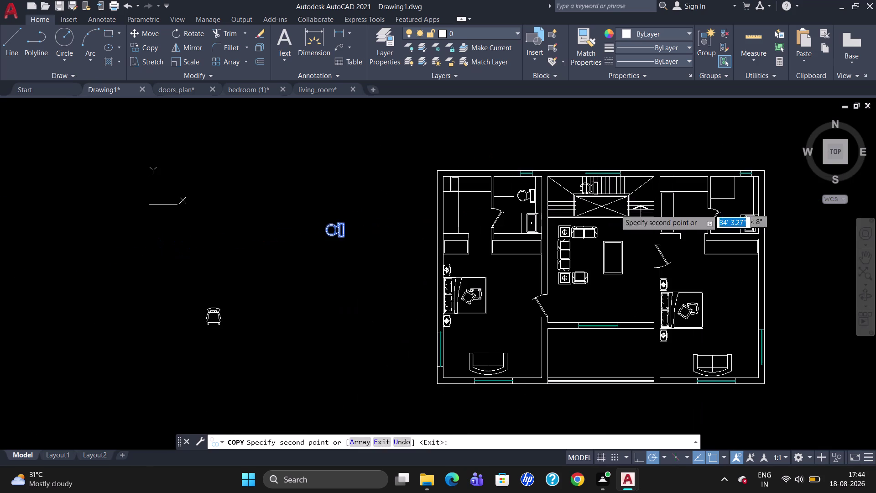
scroll(up, 3)
scroll(down, 3)
scroll(up, 3)
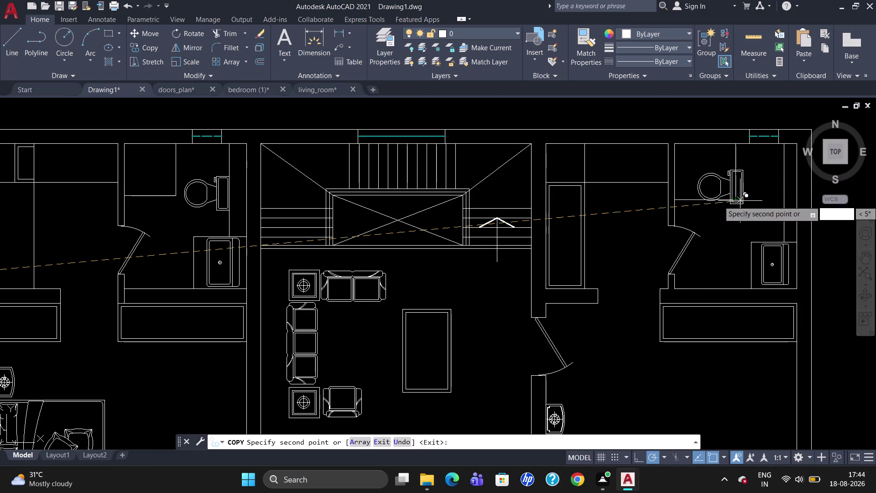
scroll(down, 3)
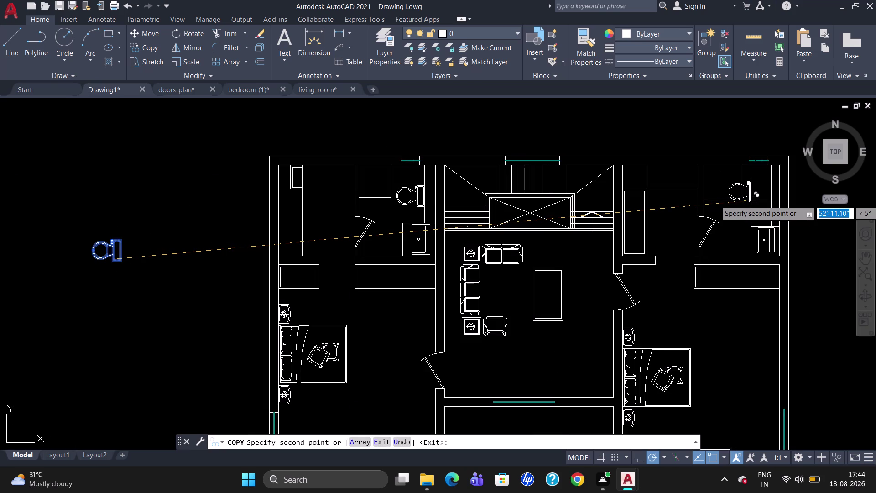
scroll(up, 3)
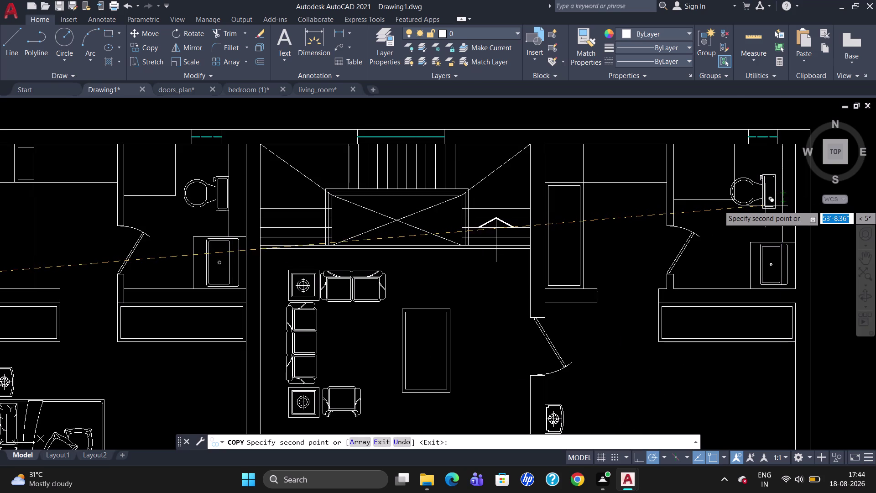
scroll(up, 3)
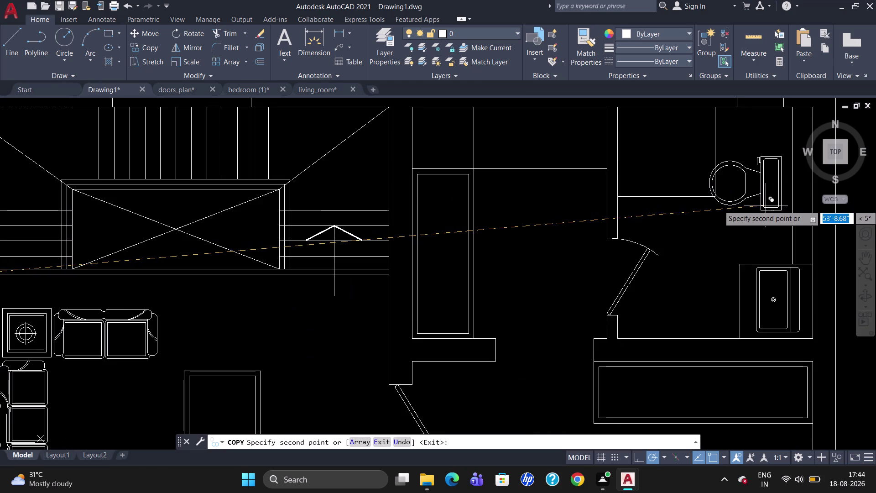
scroll(up, 3)
scroll(down, 3)
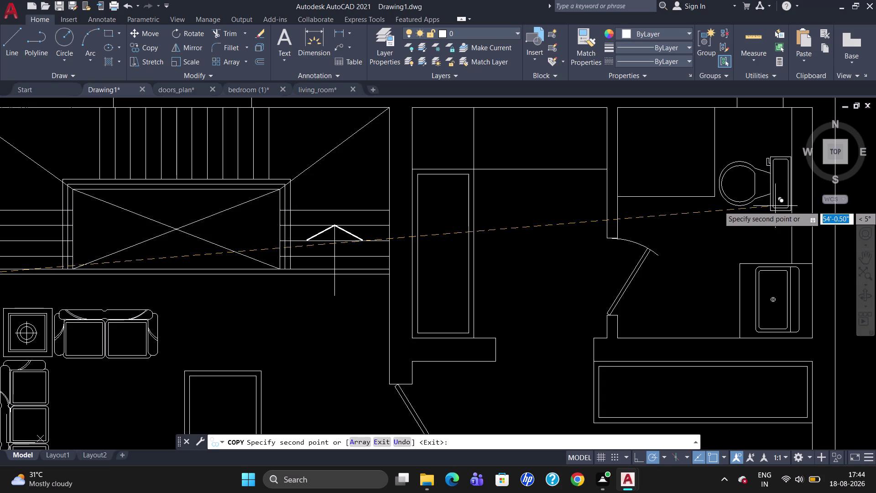
click(776, 206)
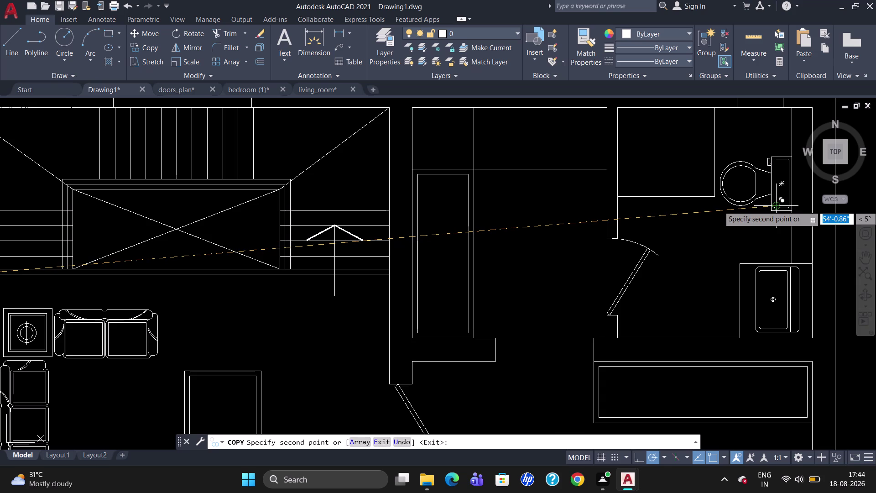
key(Escape)
click(776, 206)
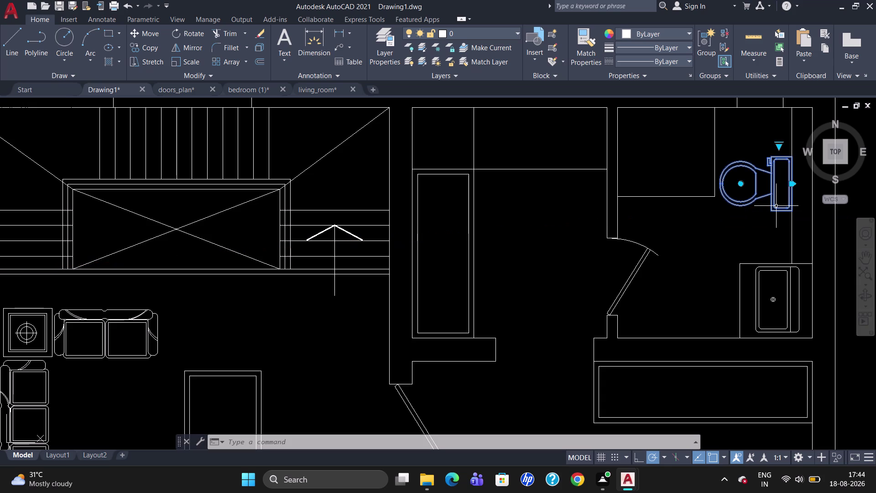
Scale the right bathroom's toilet down to a smaller size.
text(SC)
key(Return)
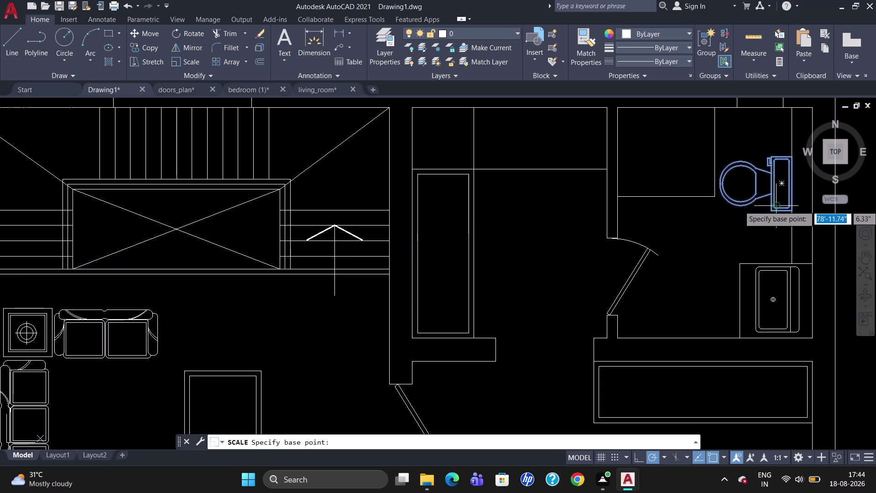
click(726, 187)
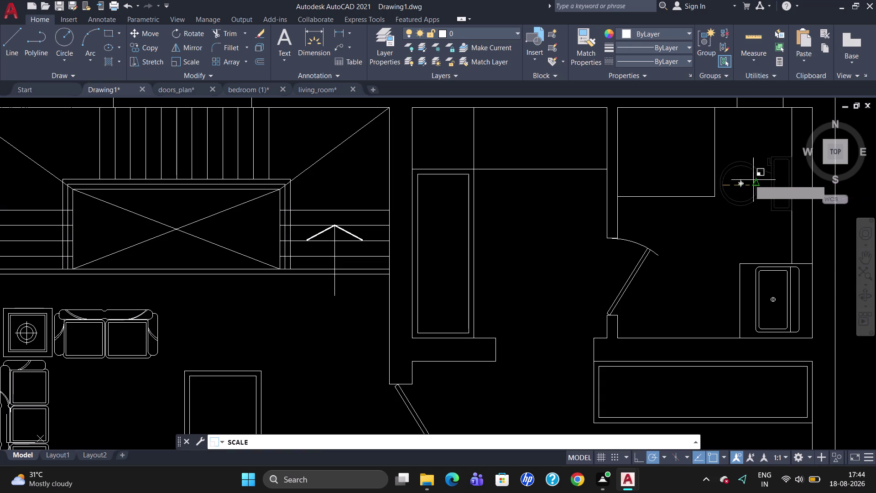
click(770, 174)
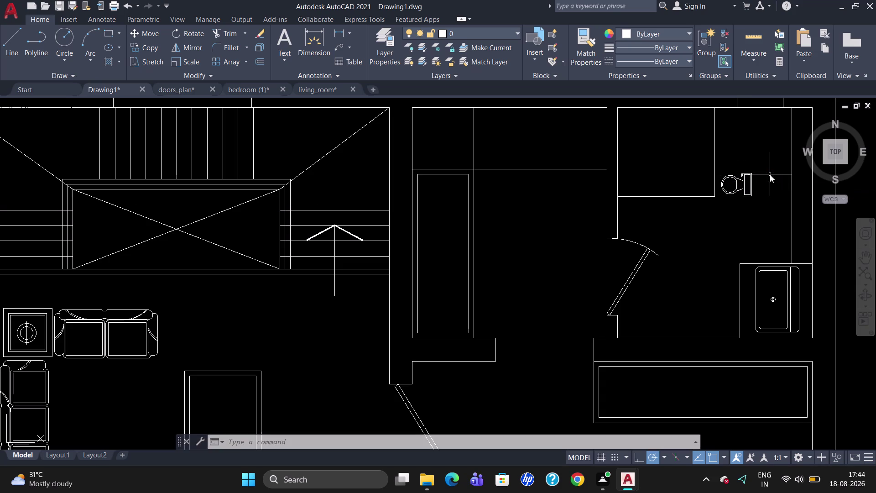
Move the shrunken toilet against the right bathroom's wall.
click(742, 187)
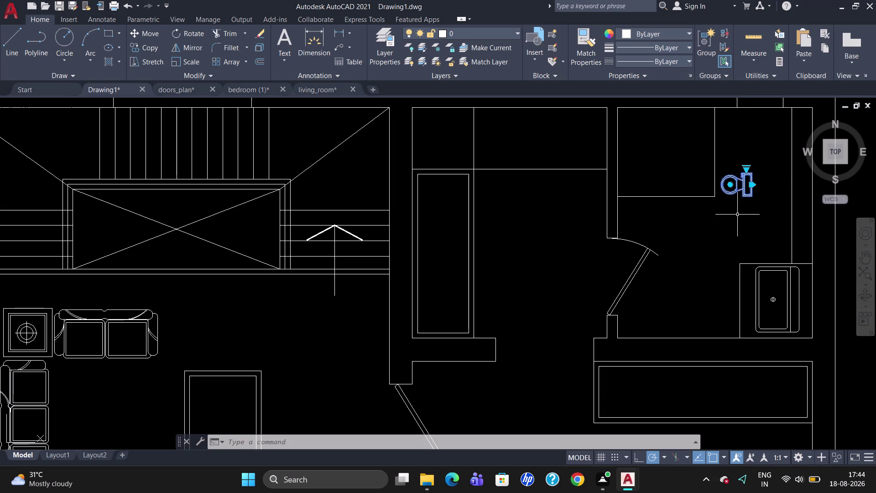
key(m)
key(Return)
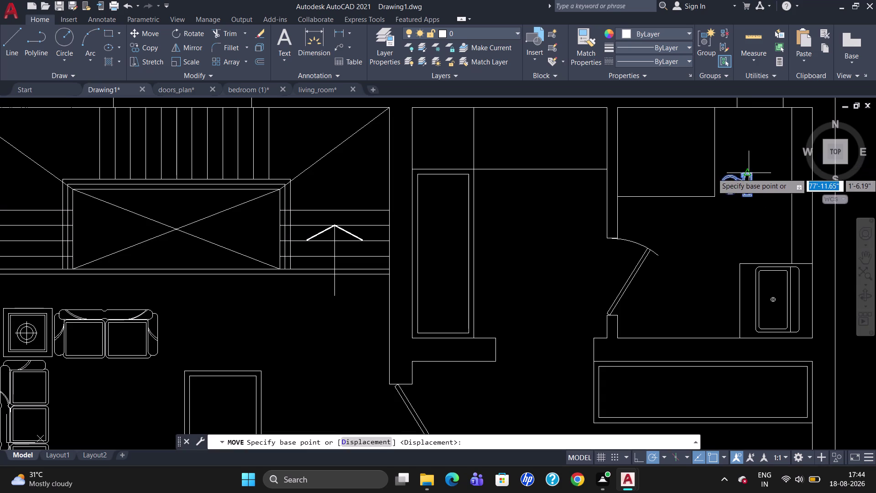
click(749, 173)
click(799, 168)
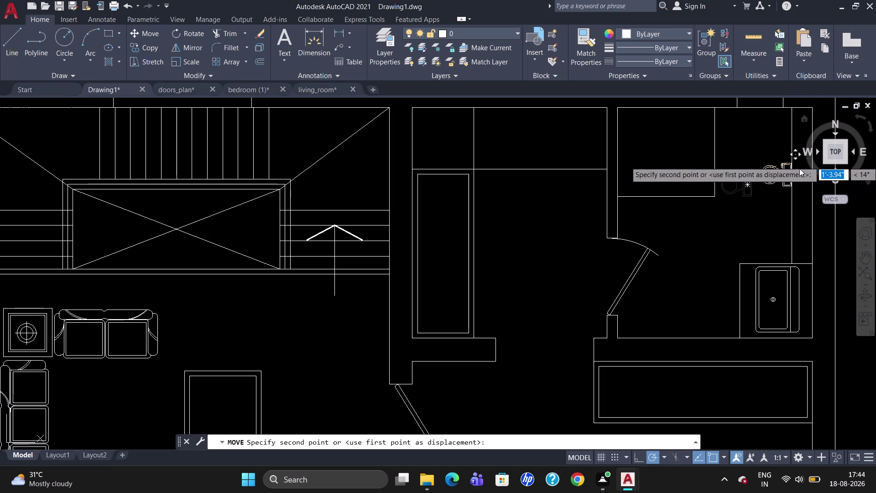
key(Escape)
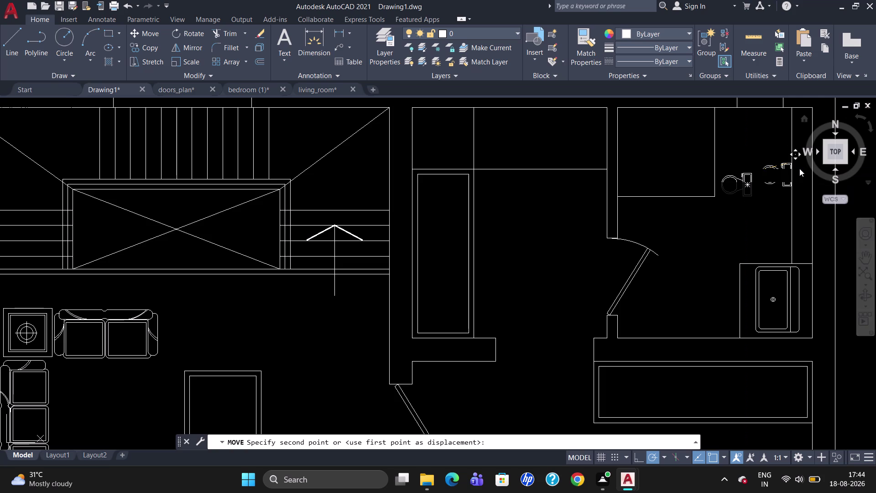
scroll(down, 3)
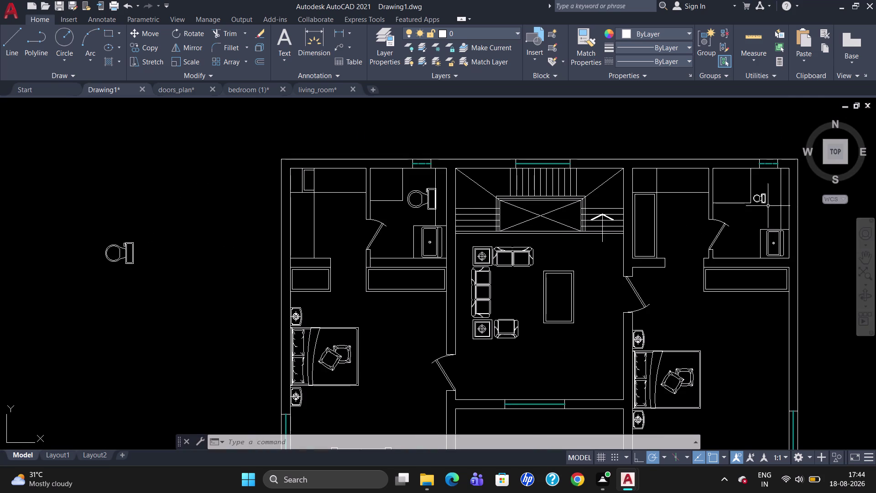
click(763, 196)
key(m)
key(Return)
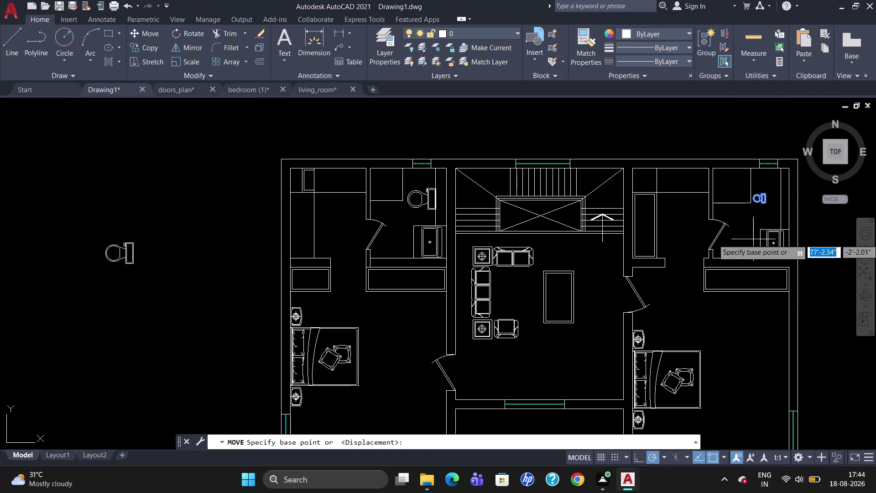
click(770, 198)
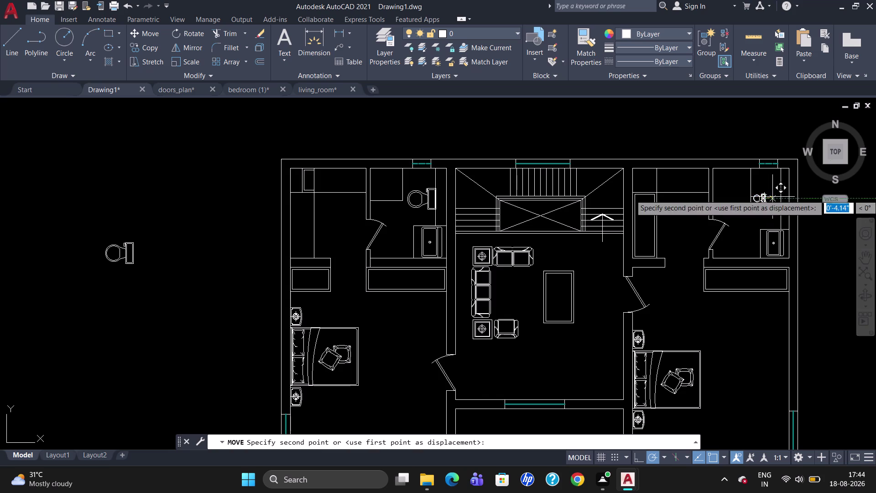
scroll(up, 3)
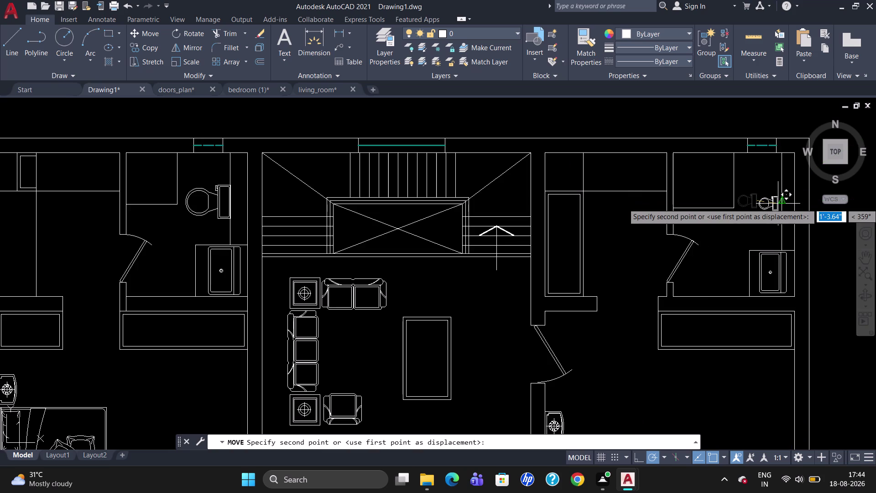
click(780, 204)
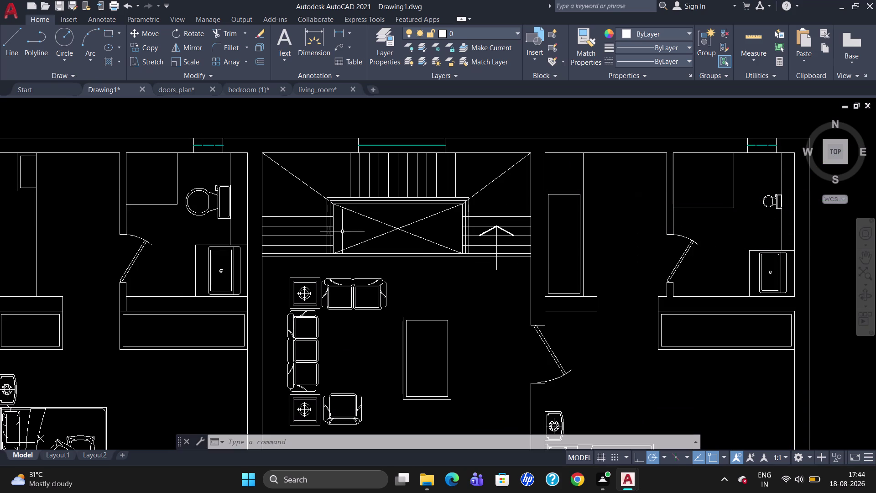
click(208, 200)
Scale the left bathroom's toilet down to a smaller size.
text(SC)
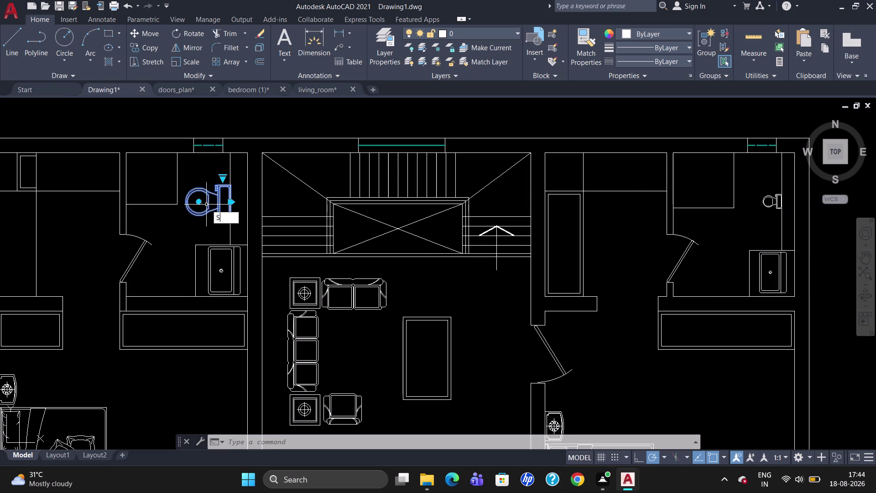
key(Return)
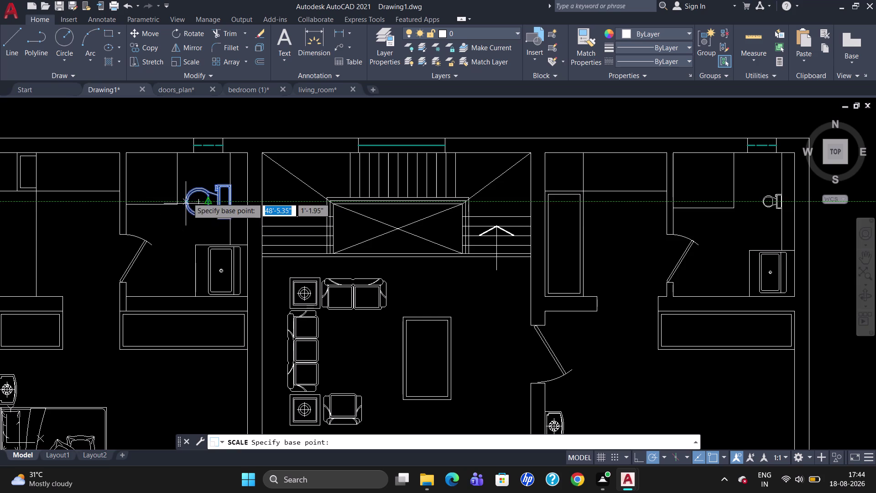
click(188, 196)
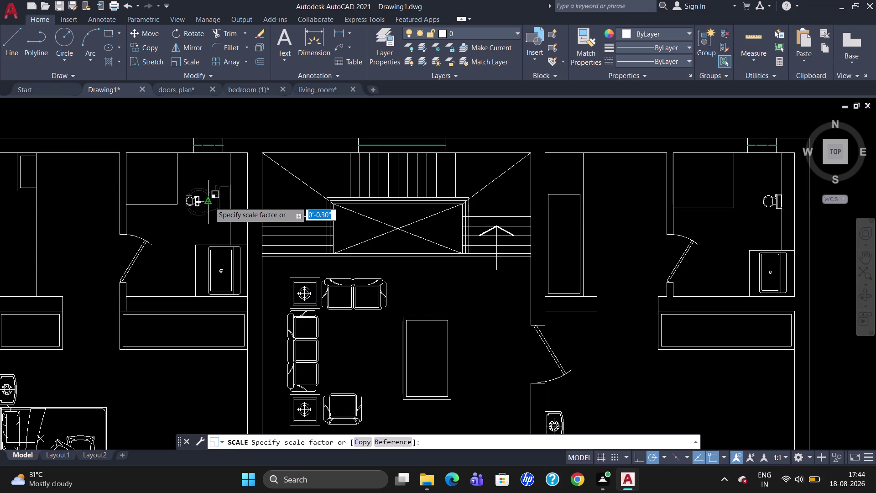
click(212, 208)
Move the shrunken toilet against the left bathroom's wall.
click(196, 202)
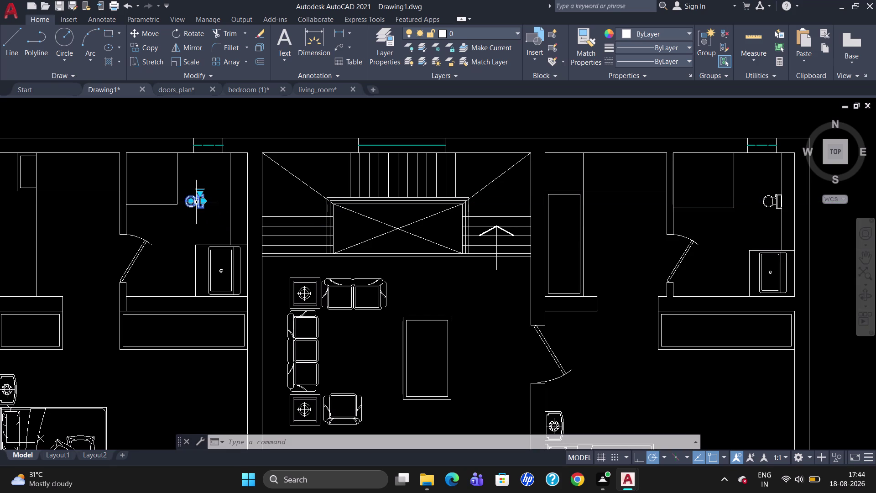
key(m)
key(Return)
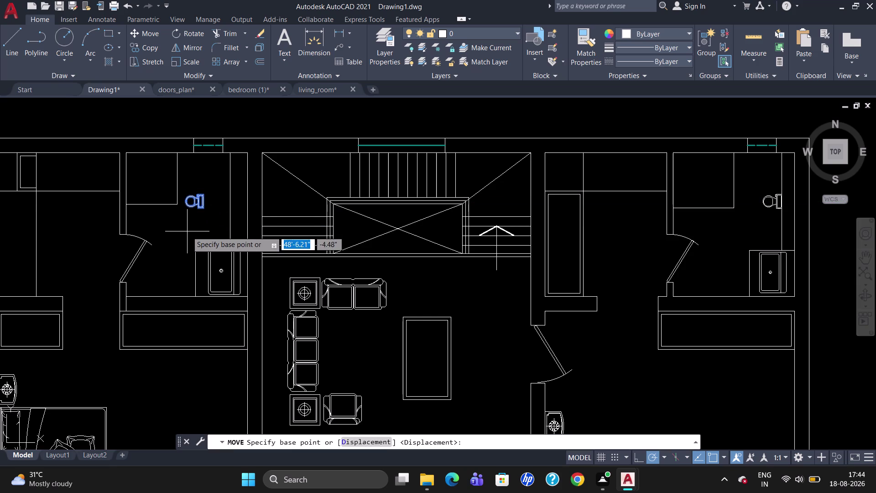
click(201, 195)
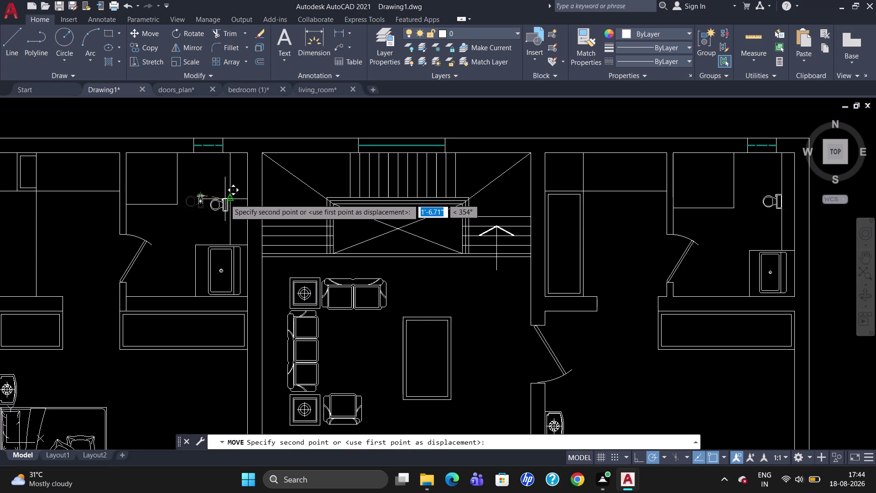
scroll(up, 3)
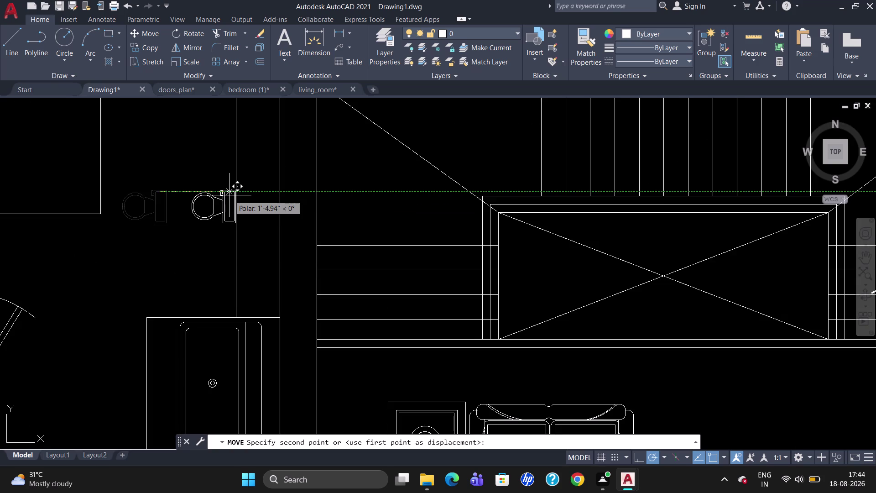
click(230, 195)
scroll(down, 3)
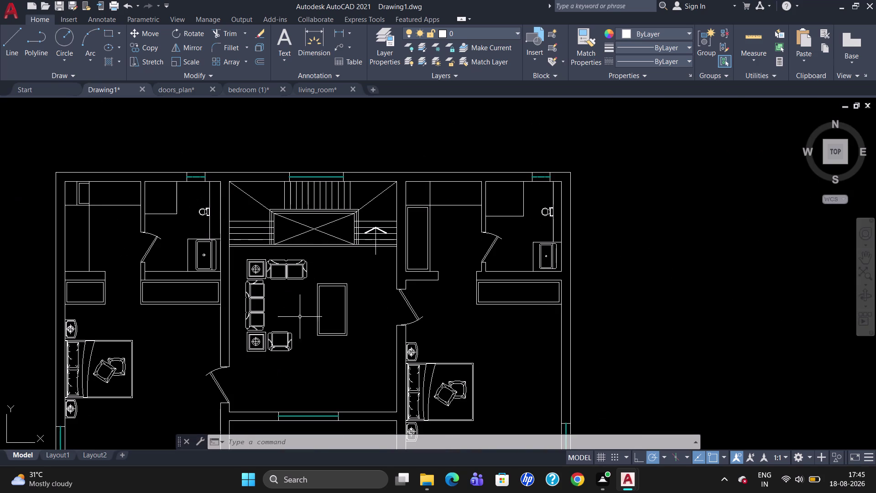
scroll(down, 3)
scroll(up, 3)
scroll(down, 3)
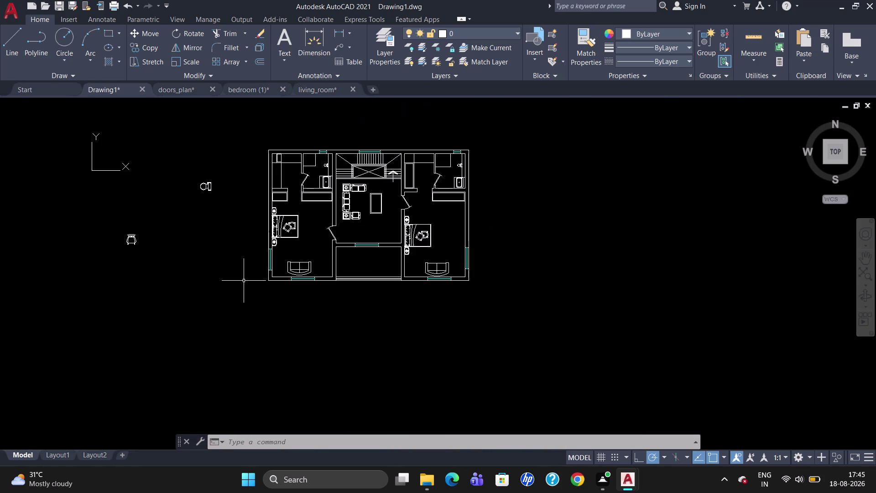
Erase the original toilet block lying left of the floor plan.
drag(233, 199, 192, 178)
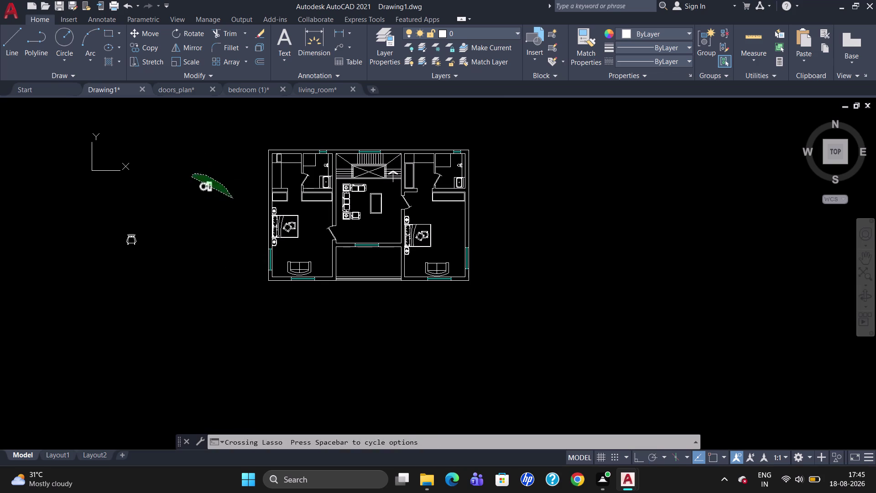
key(Delete)
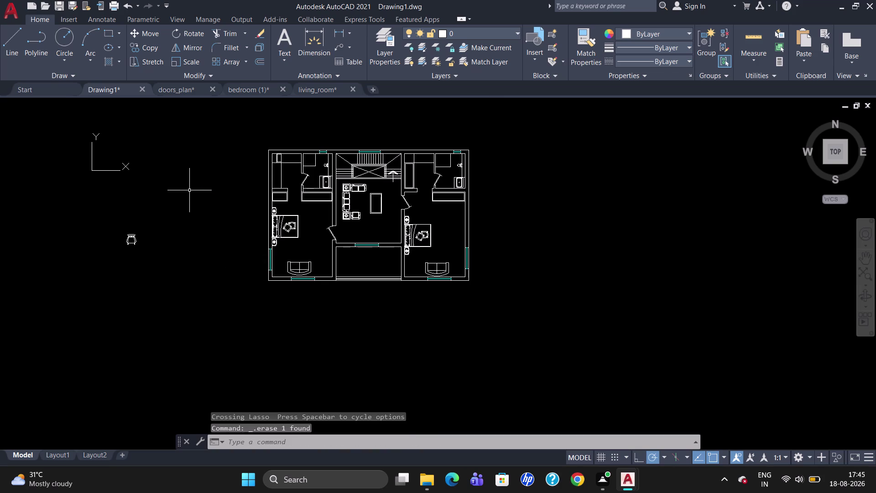